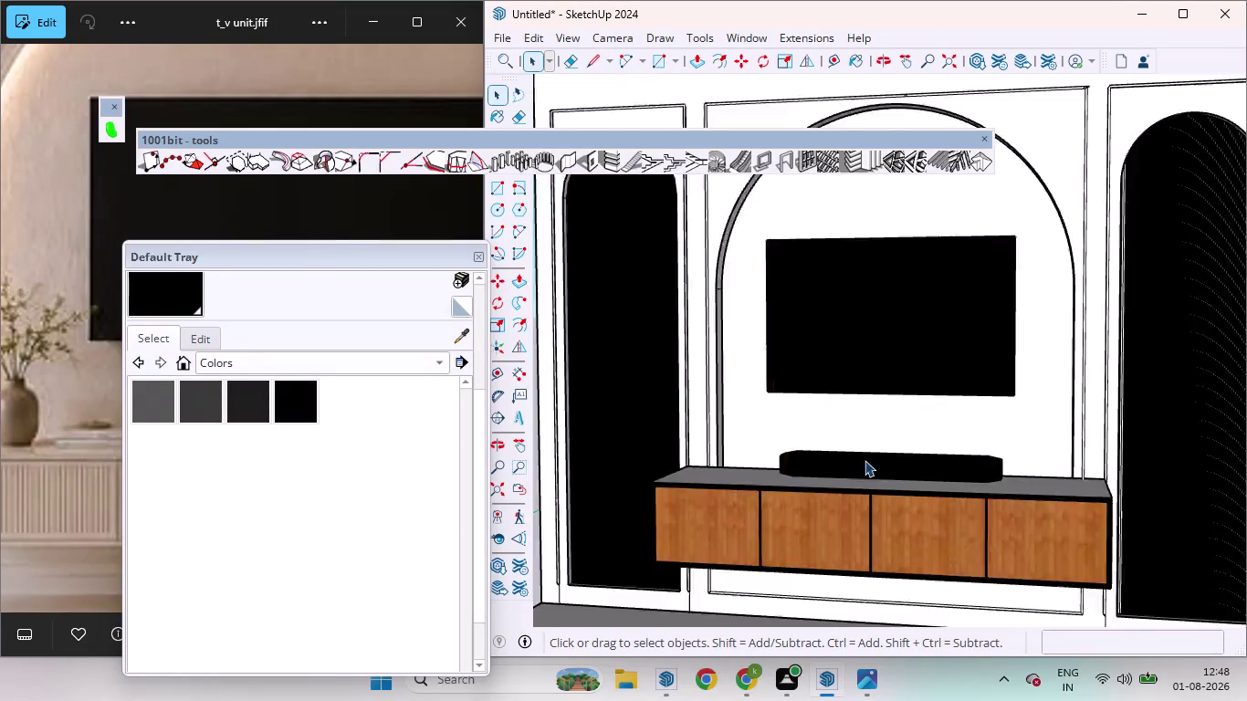
Reposition the colours panel beside the model and orbit to view the whole wall unit.
scroll(up, 3)
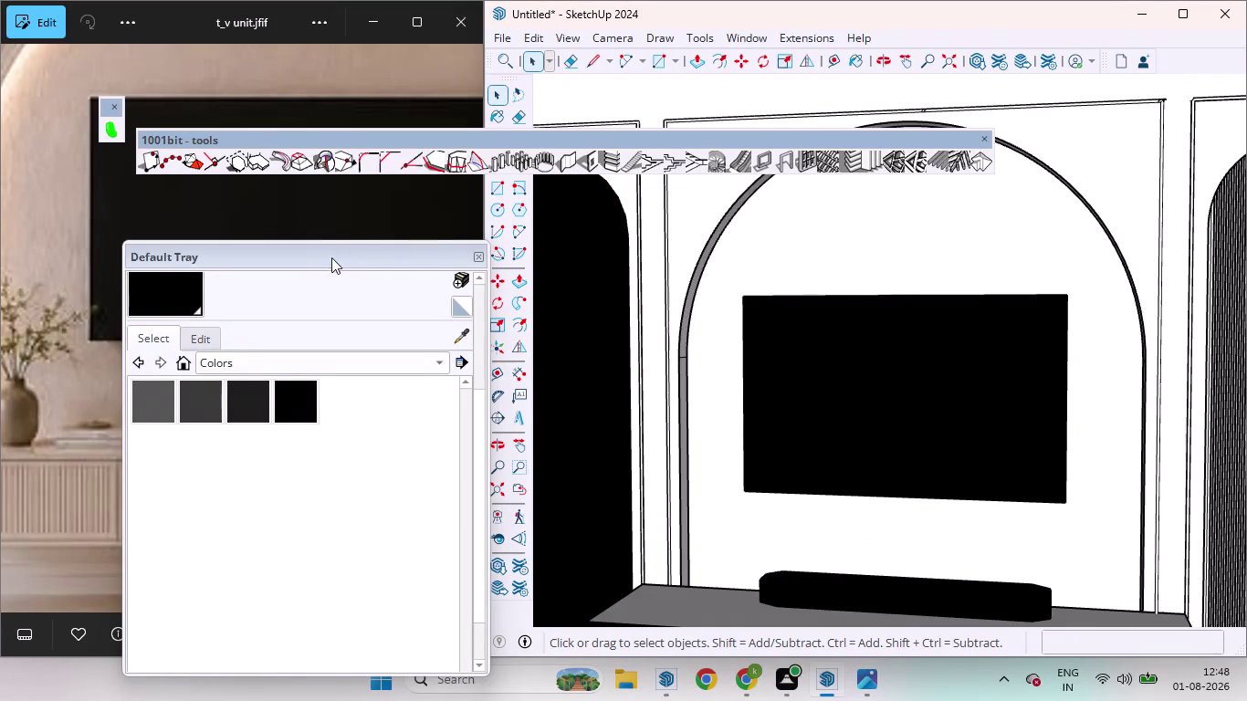
drag(333, 262, 823, 327)
drag(830, 322, 792, 323)
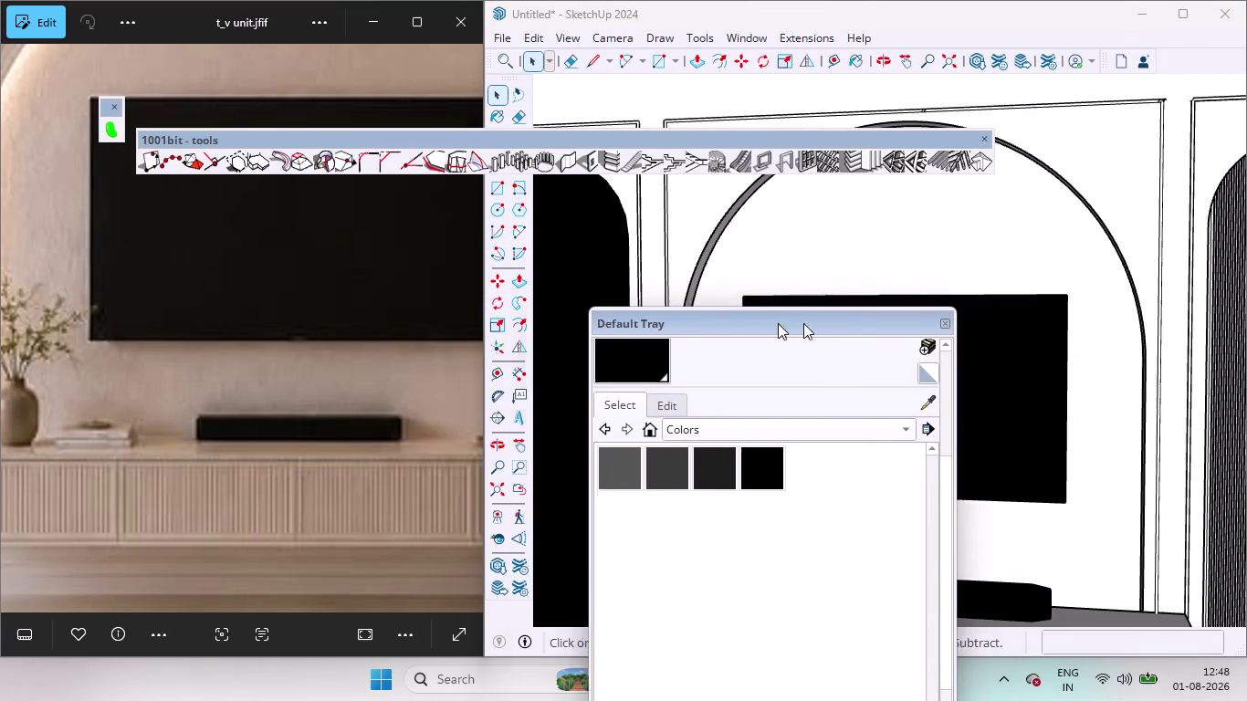
drag(793, 323, 459, 270)
scroll(down, 3)
scroll(down, 3)
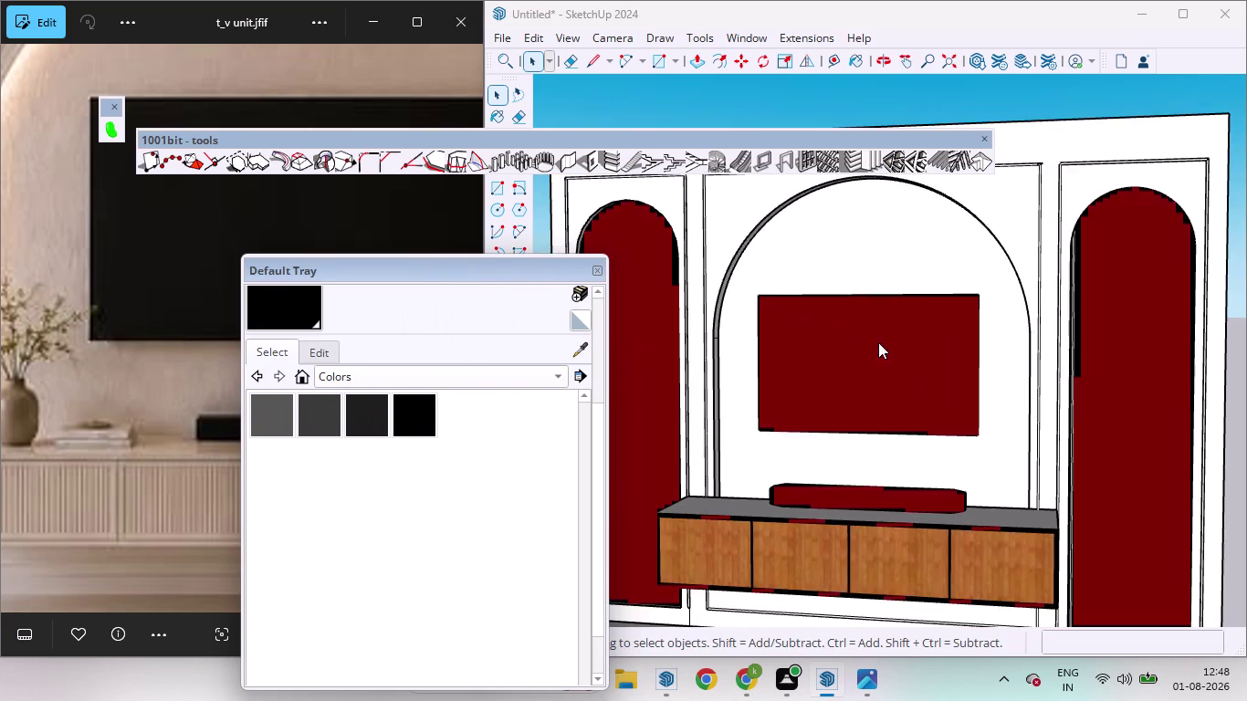
scroll(down, 3)
scroll(up, 3)
middle_drag(975, 235, 1031, 389)
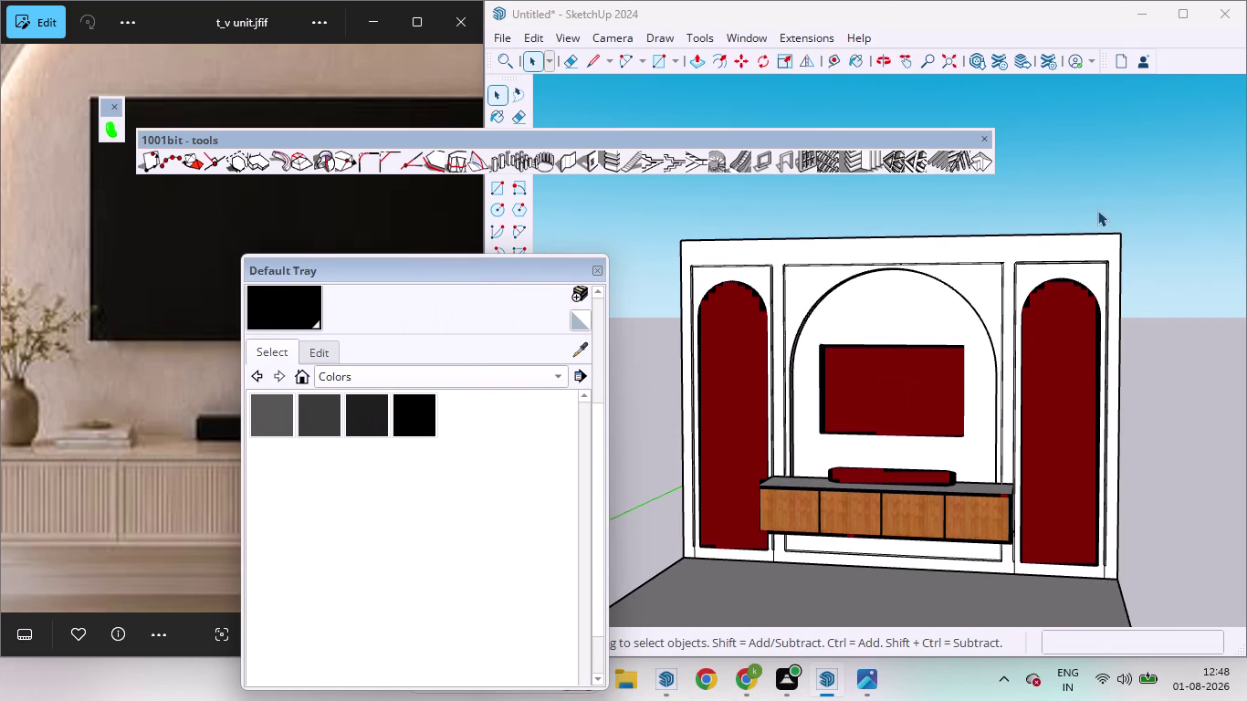
click(1097, 209)
scroll(down, 3)
scroll(up, 3)
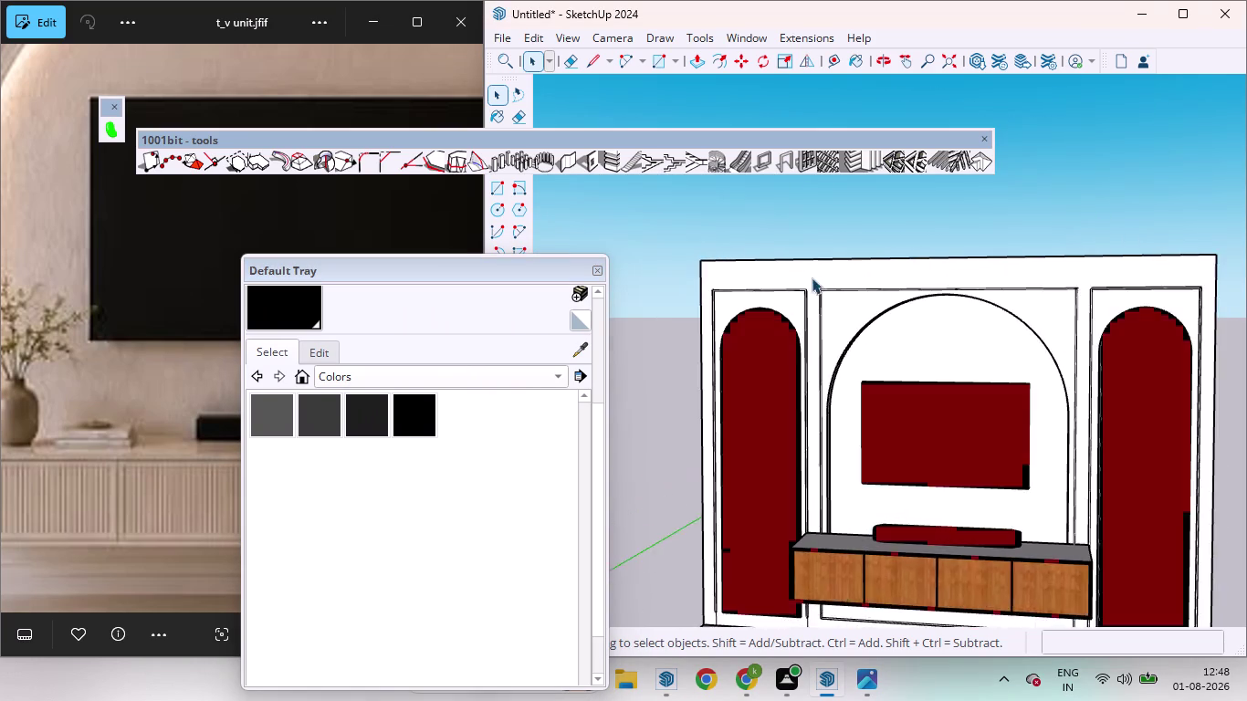
scroll(up, 3)
scroll(down, 3)
scroll(up, 3)
scroll(up, 3)
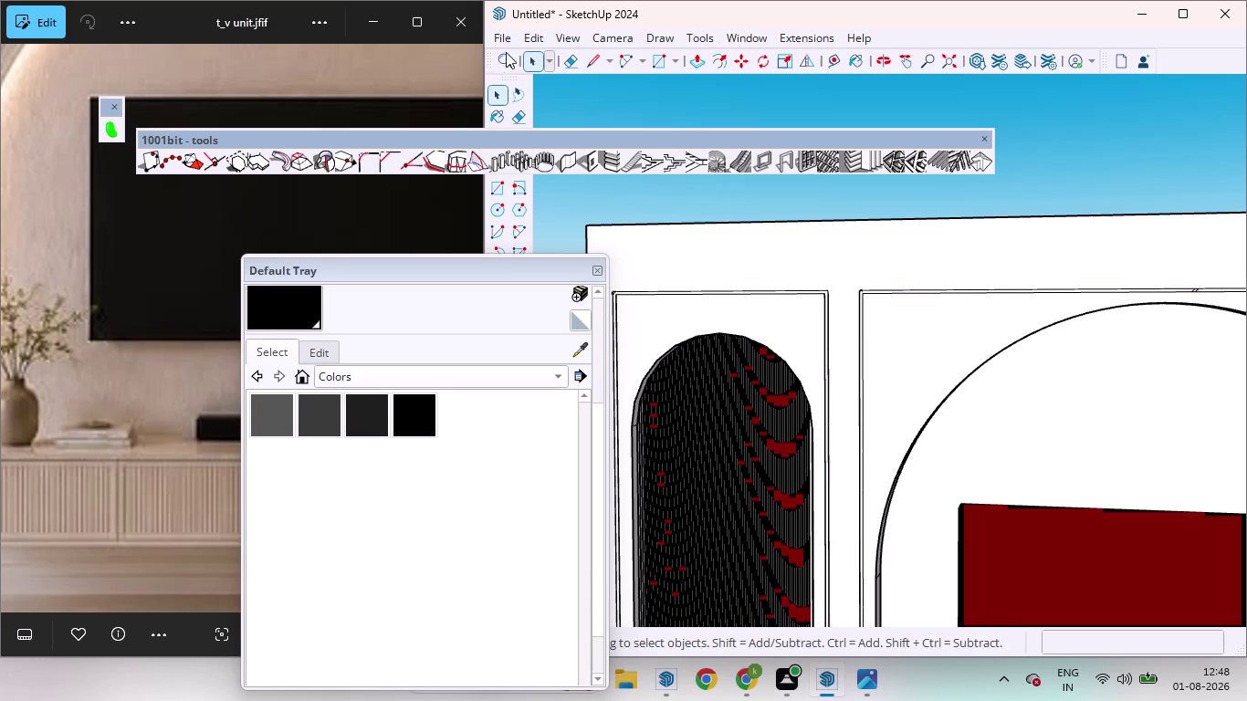
Show the V-Ray toolbar, browse Chaos Cosmos 3D Models > Accessories > Books, then close it.
right_click(981, 29)
click(1070, 72)
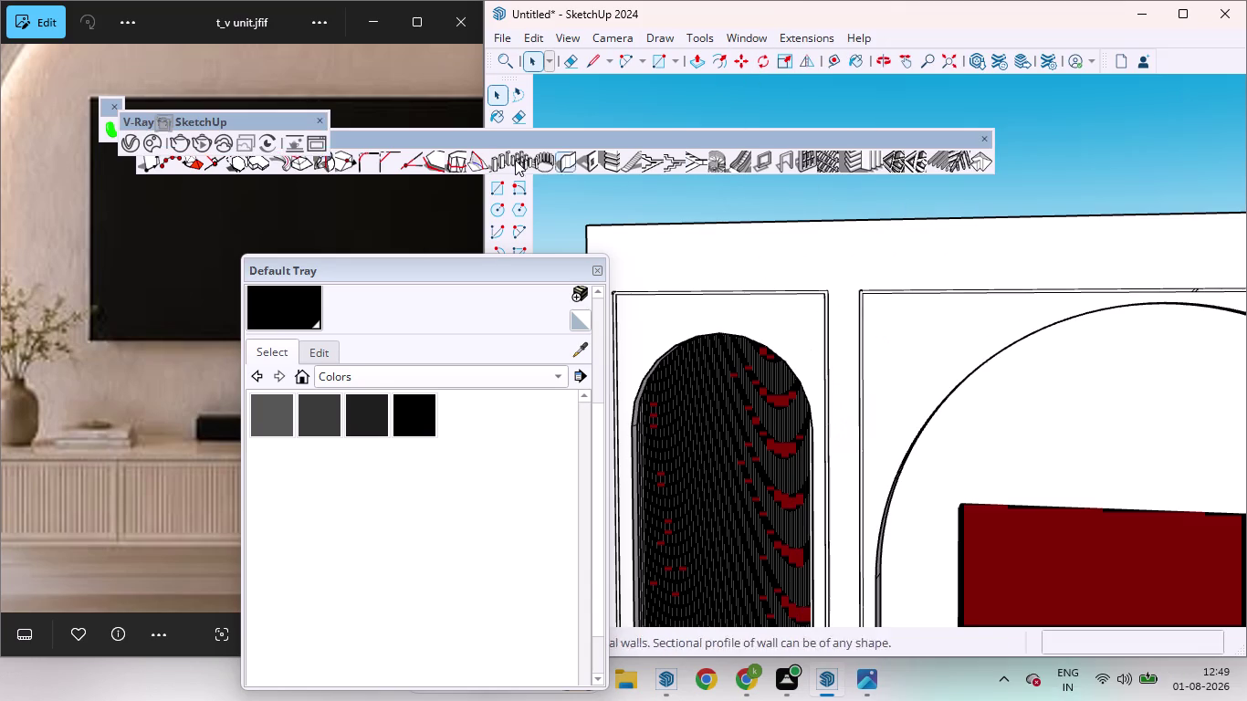
click(152, 143)
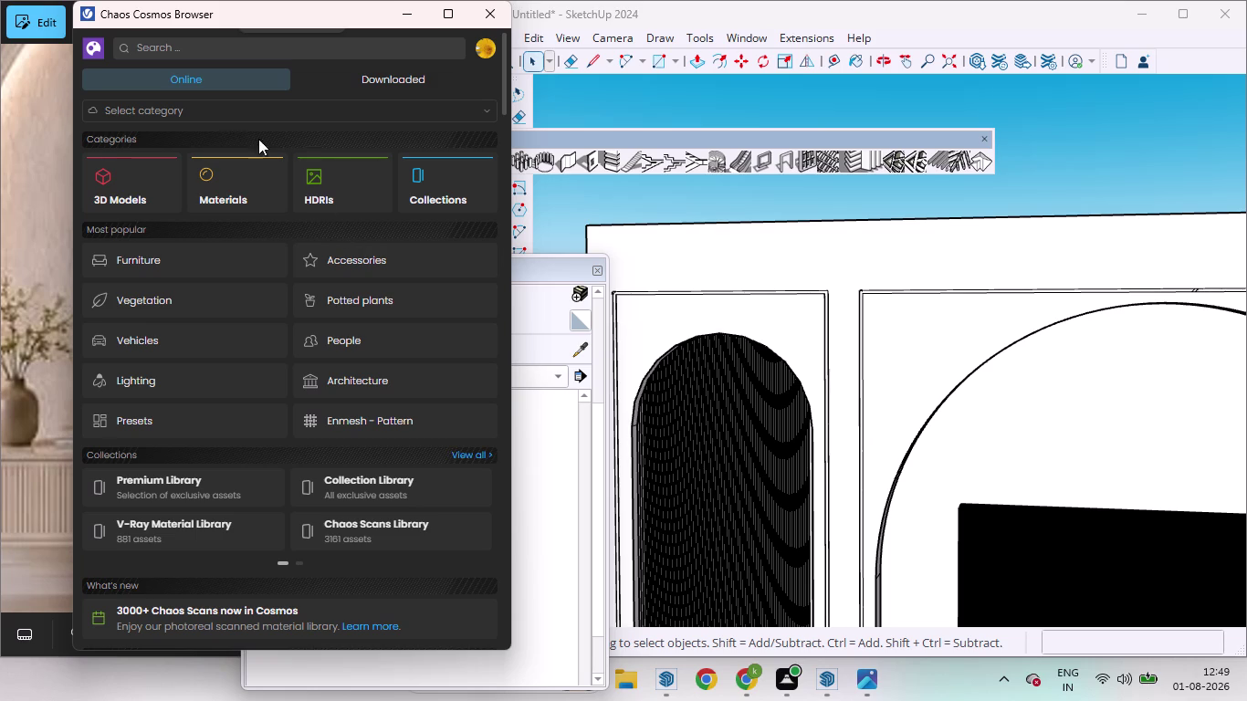
click(501, 105)
click(392, 113)
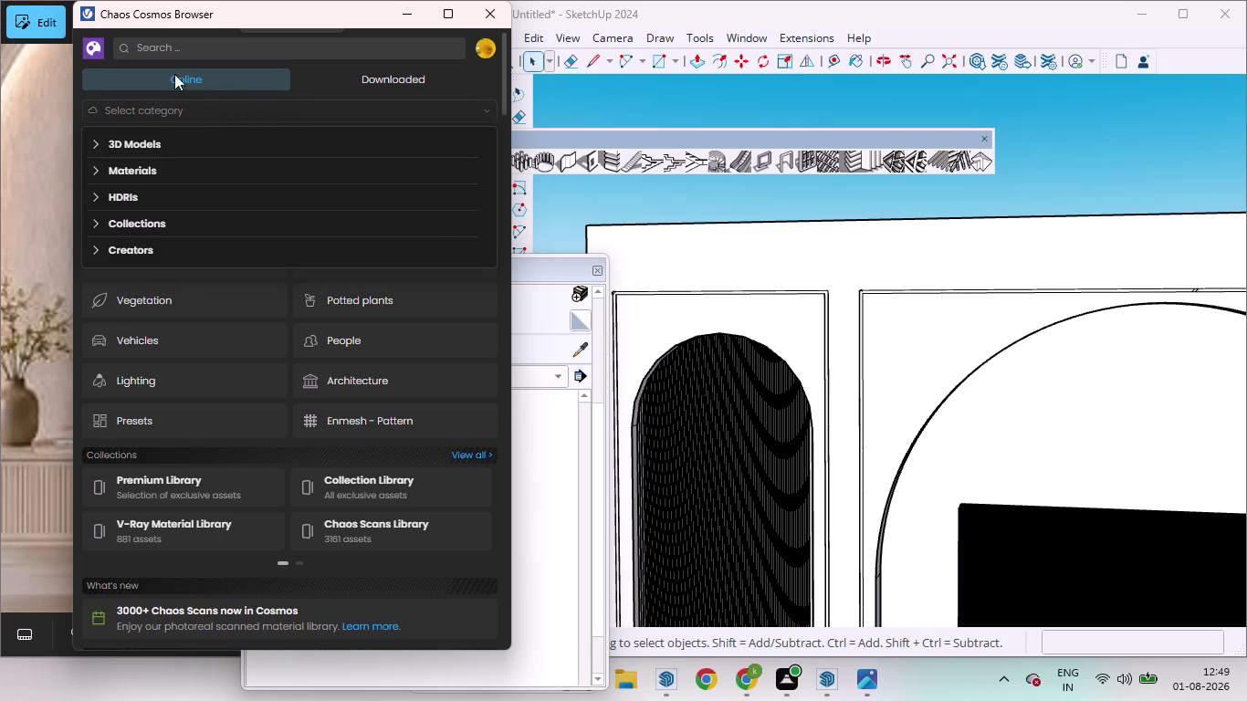
click(123, 144)
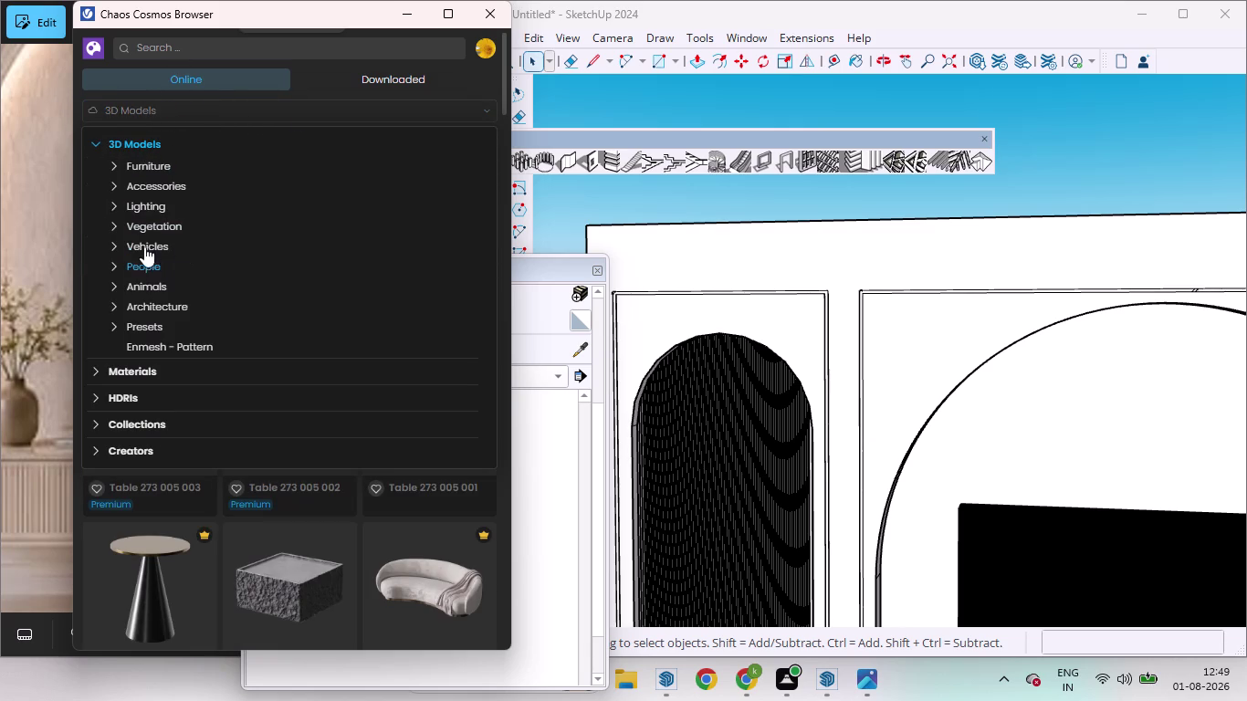
click(134, 175)
click(139, 190)
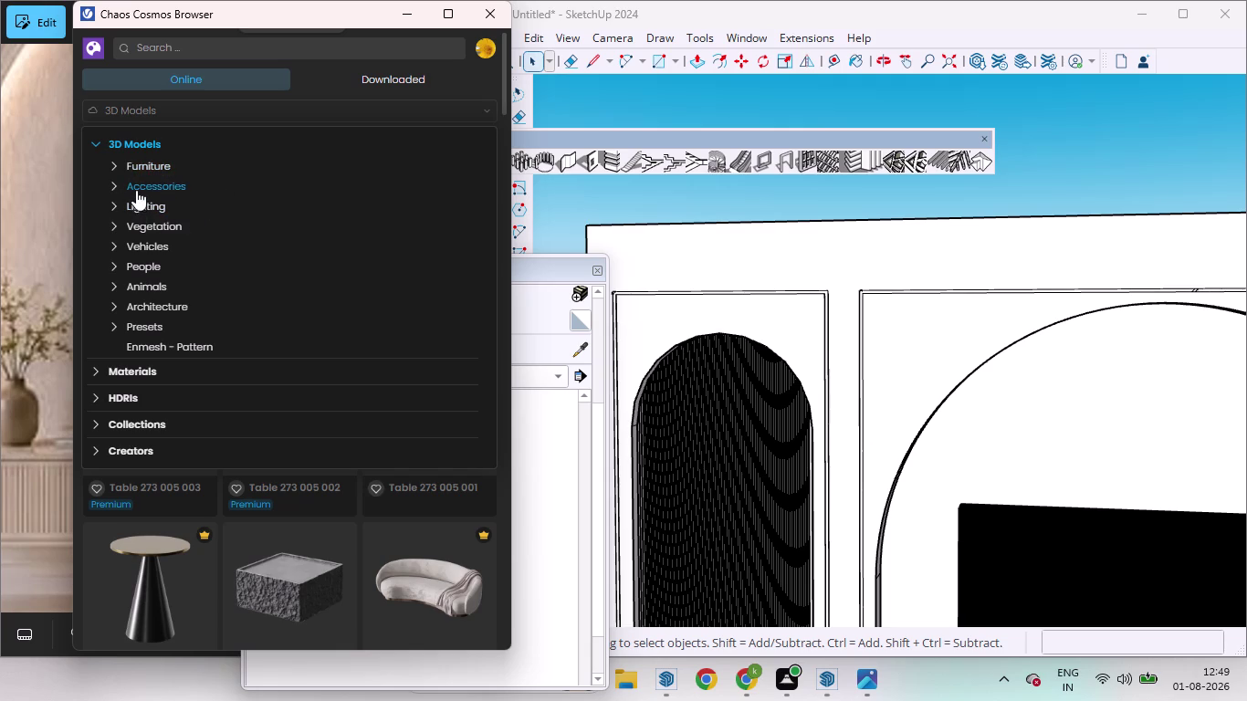
click(150, 204)
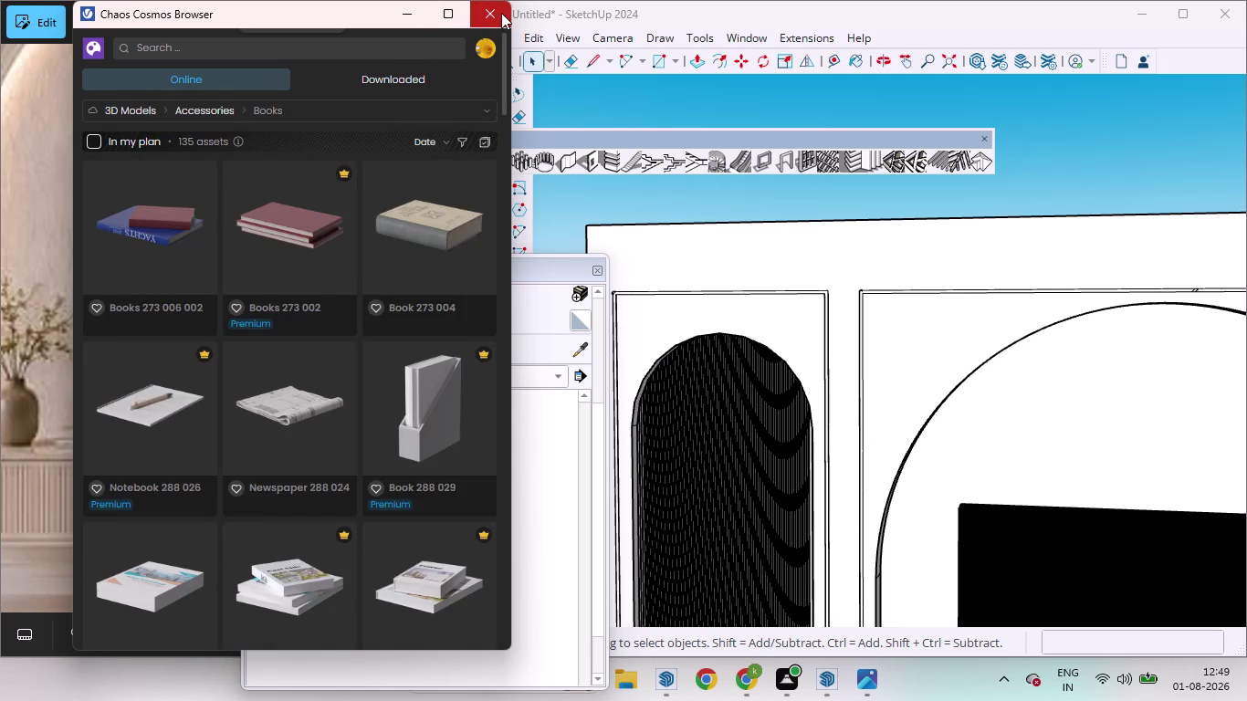
click(498, 10)
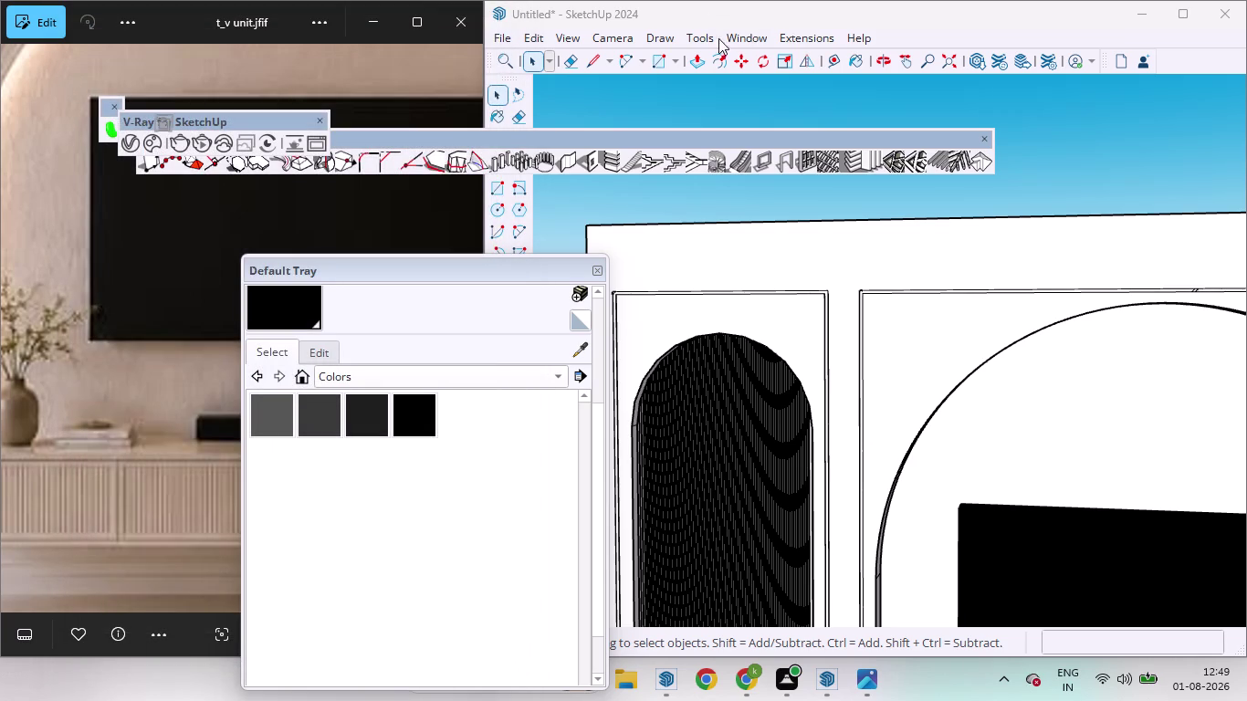
Launch 3D Warehouse from the Window menu.
click(741, 38)
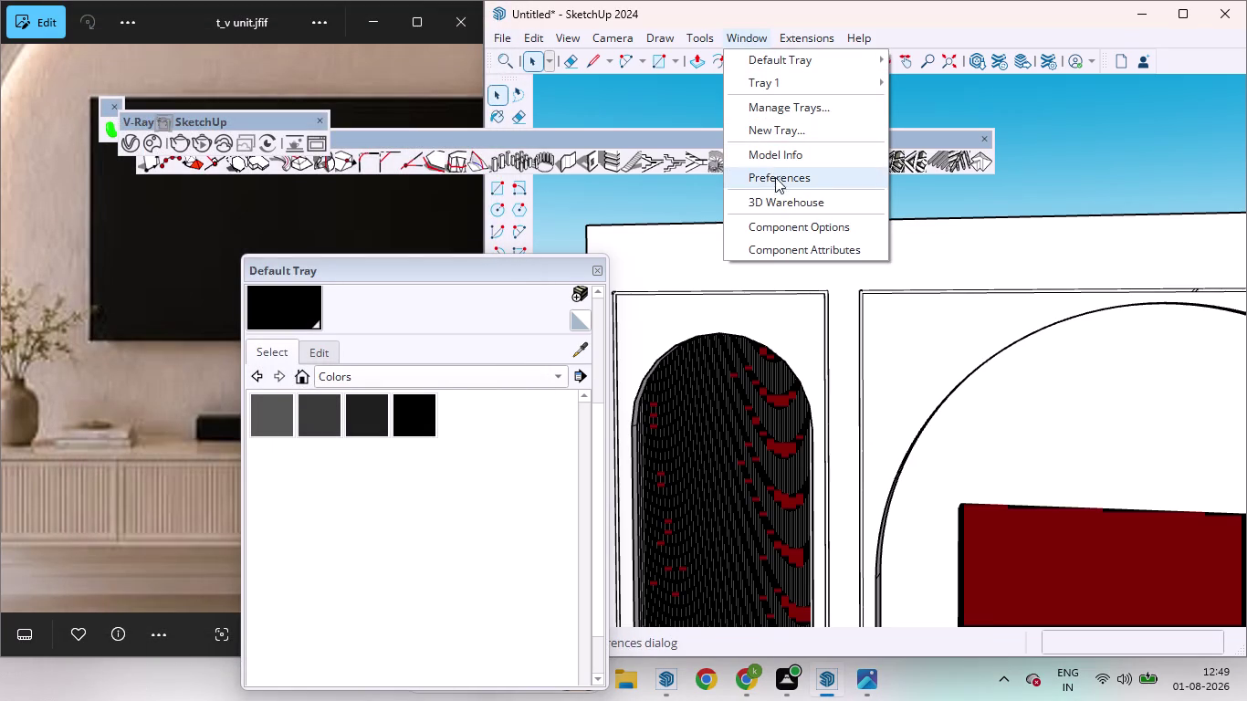
click(784, 195)
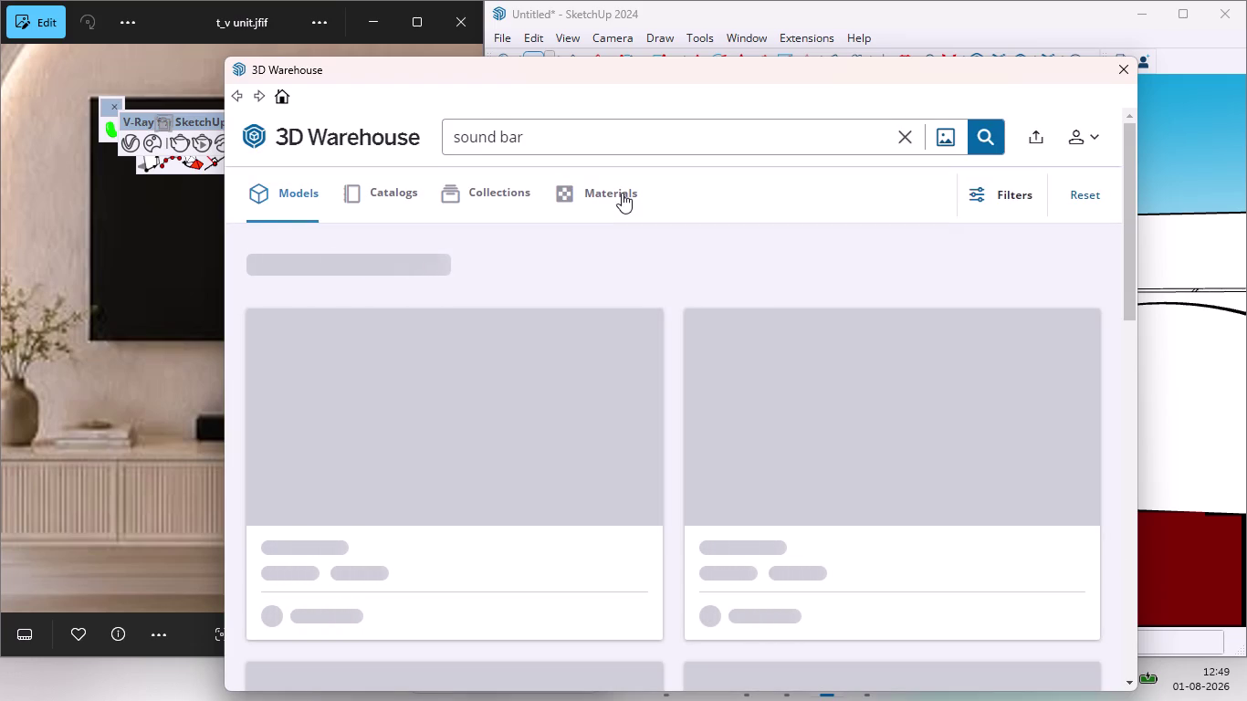
Replace the old sound bar search with a search for 'books'.
click(568, 132)
drag(543, 130, 458, 138)
drag(540, 139, 437, 143)
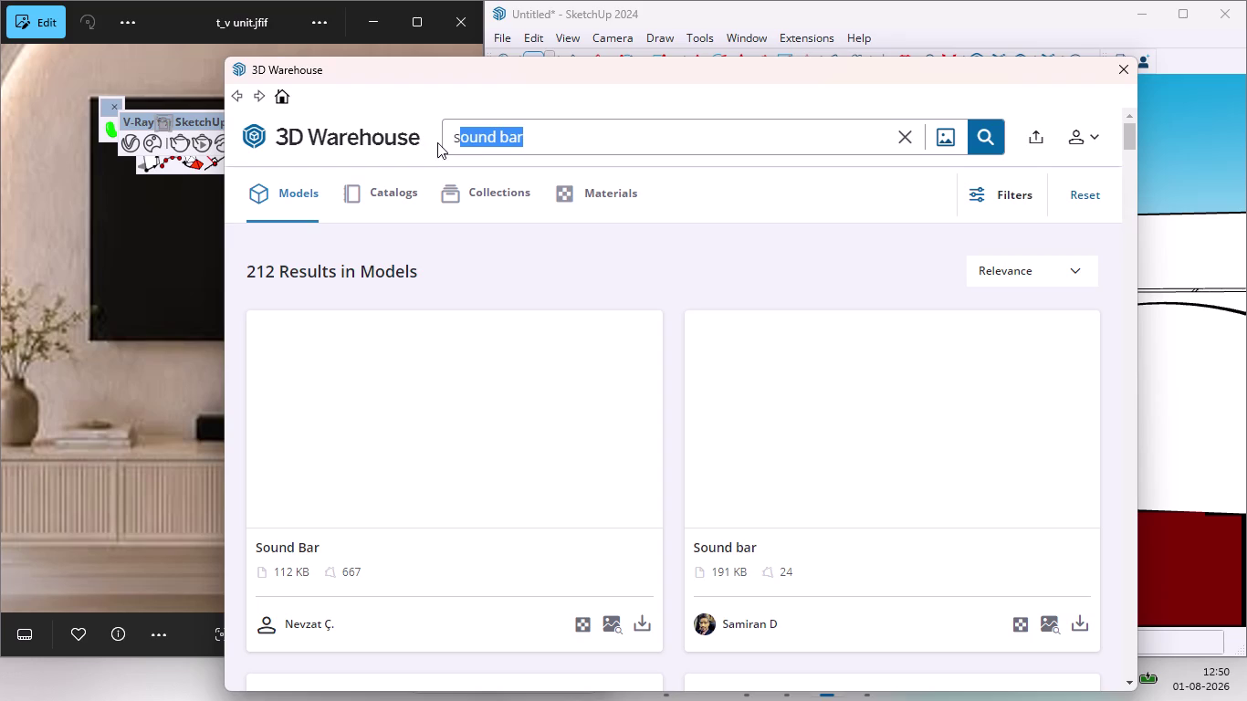
click(540, 146)
key(BackSpace)
key(BackSpace)
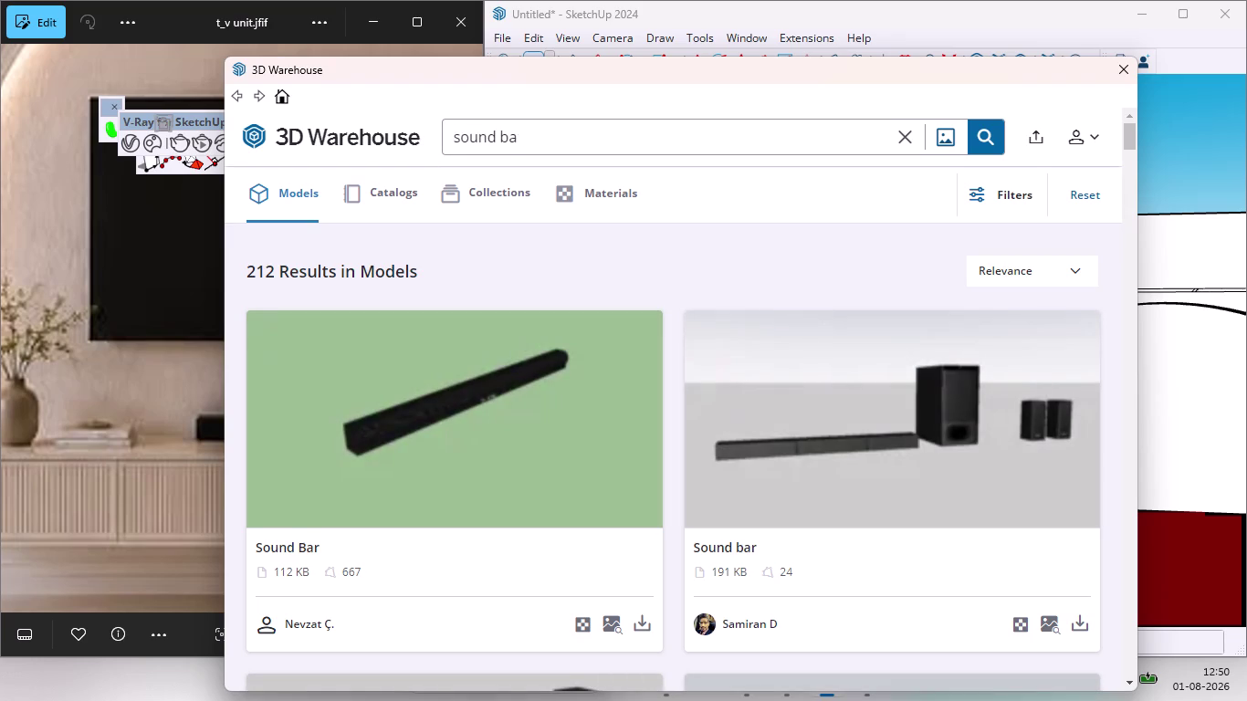
key(BackSpace)
key(BackSpace)
key(BackSpace)
key(BackSpace)
key(BackSpace)
key(BackSpace)
key(BackSpace)
key(BackSpace)
key(BackSpace)
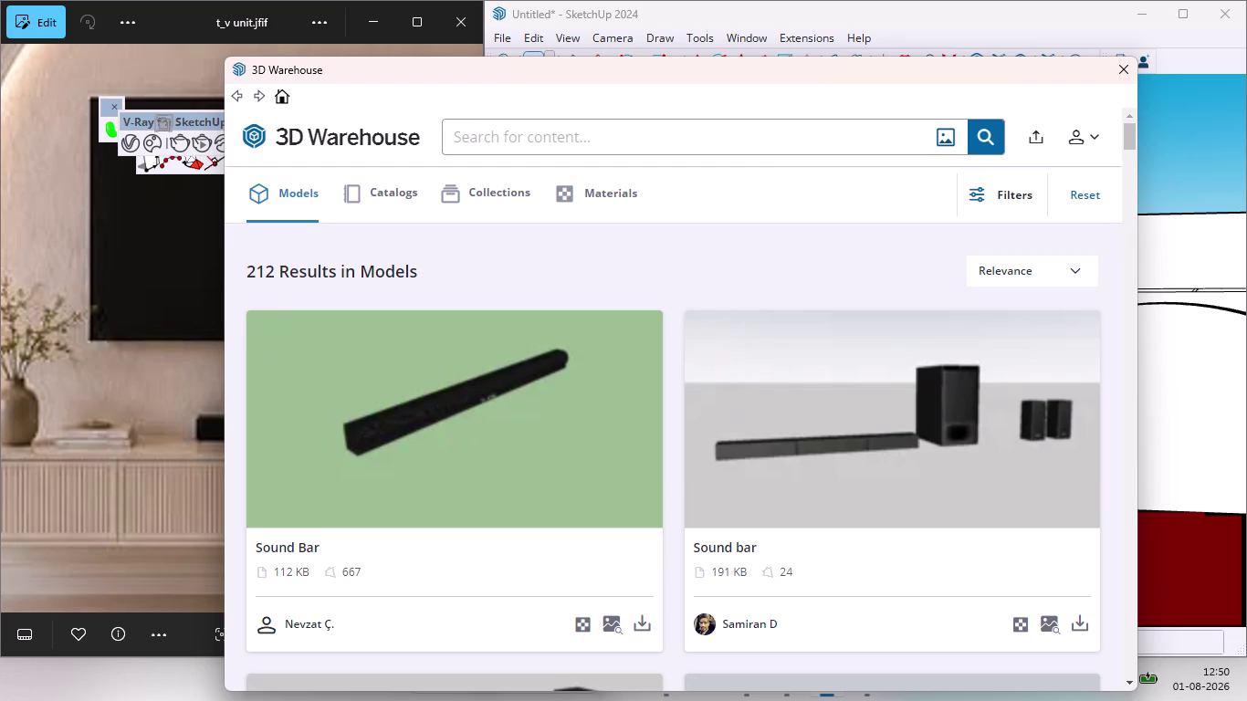
text(book)
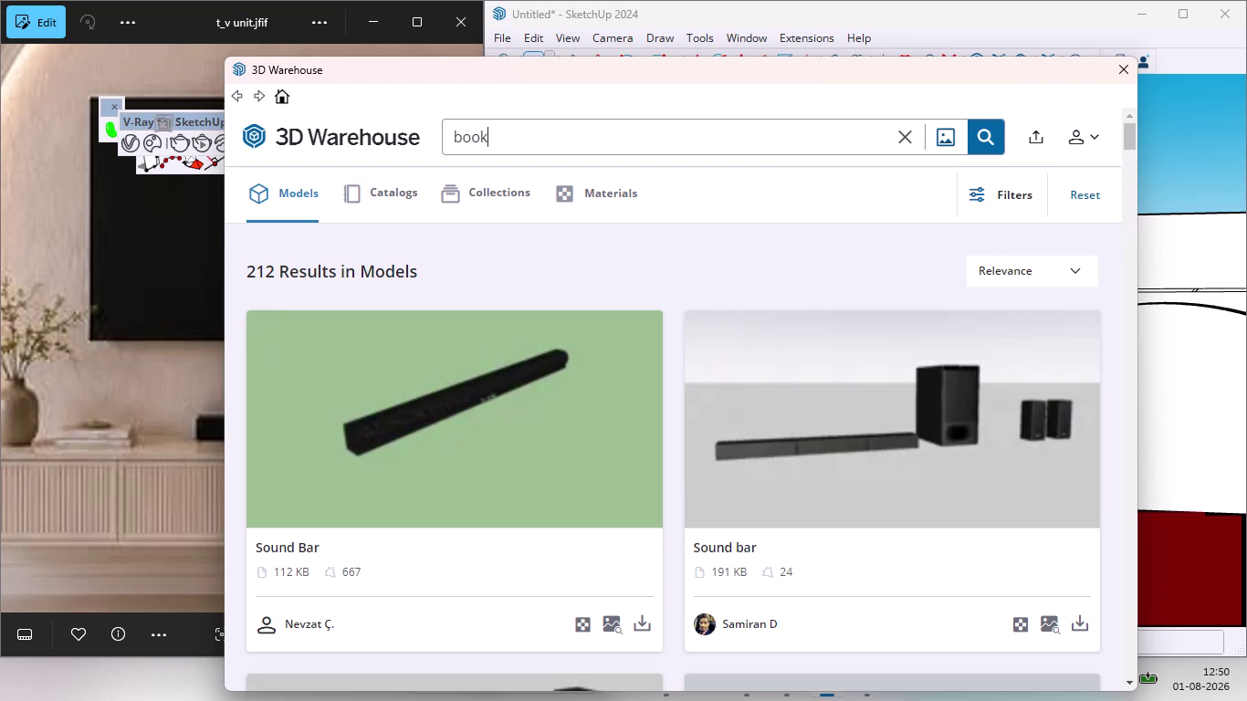
text(s)
key(Return)
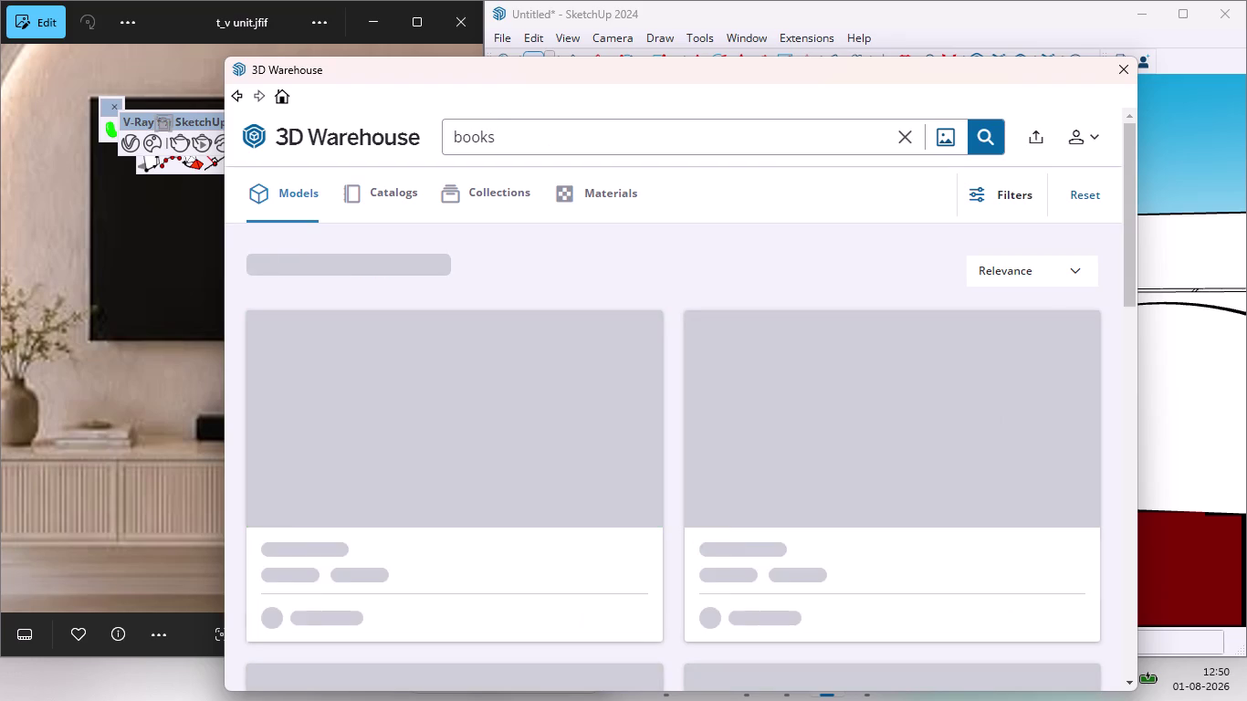
Download the 216 KB Books model and confirm loading it into the model.
drag(796, 72, 602, 79)
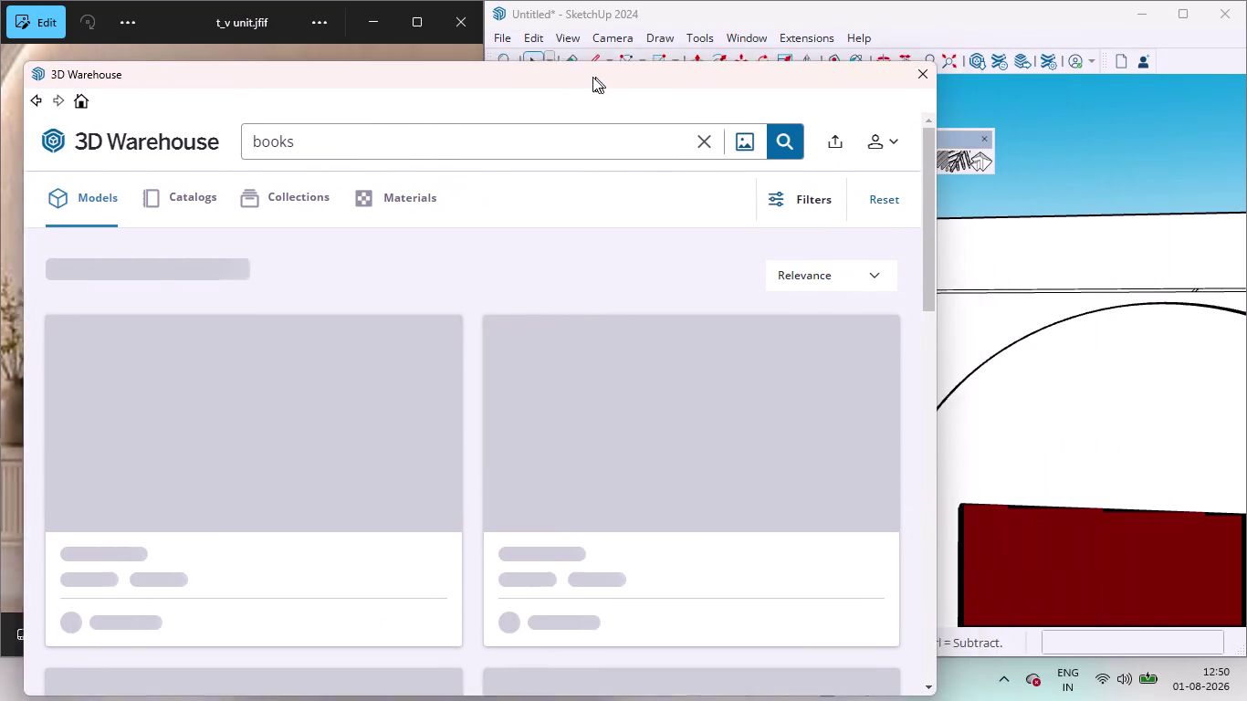
drag(602, 78, 564, 66)
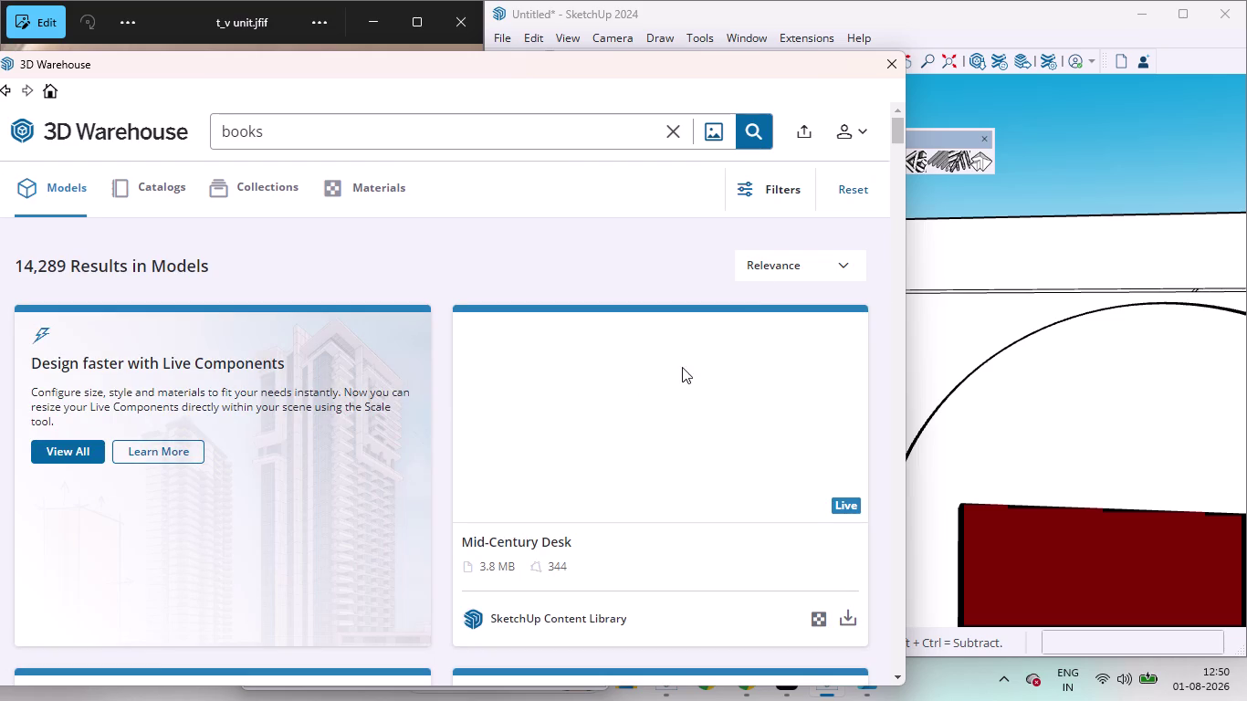
scroll(down, 3)
scroll(down, 3)
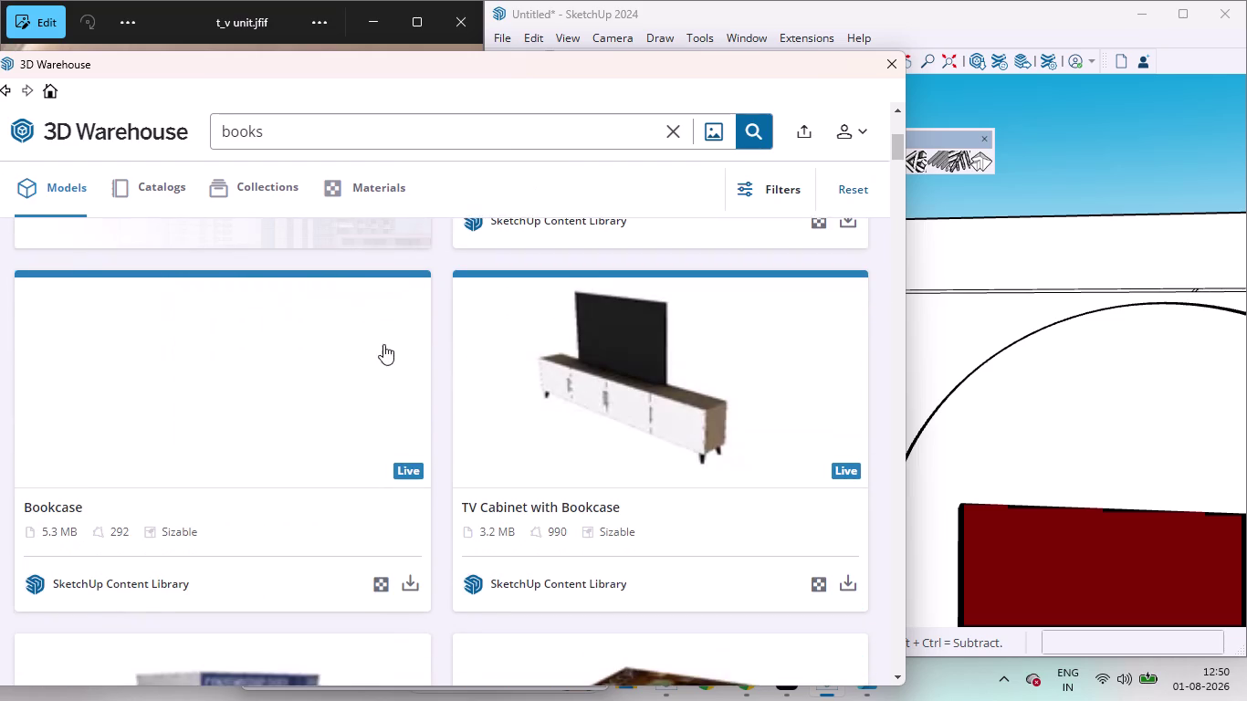
scroll(down, 3)
scroll(down, 3)
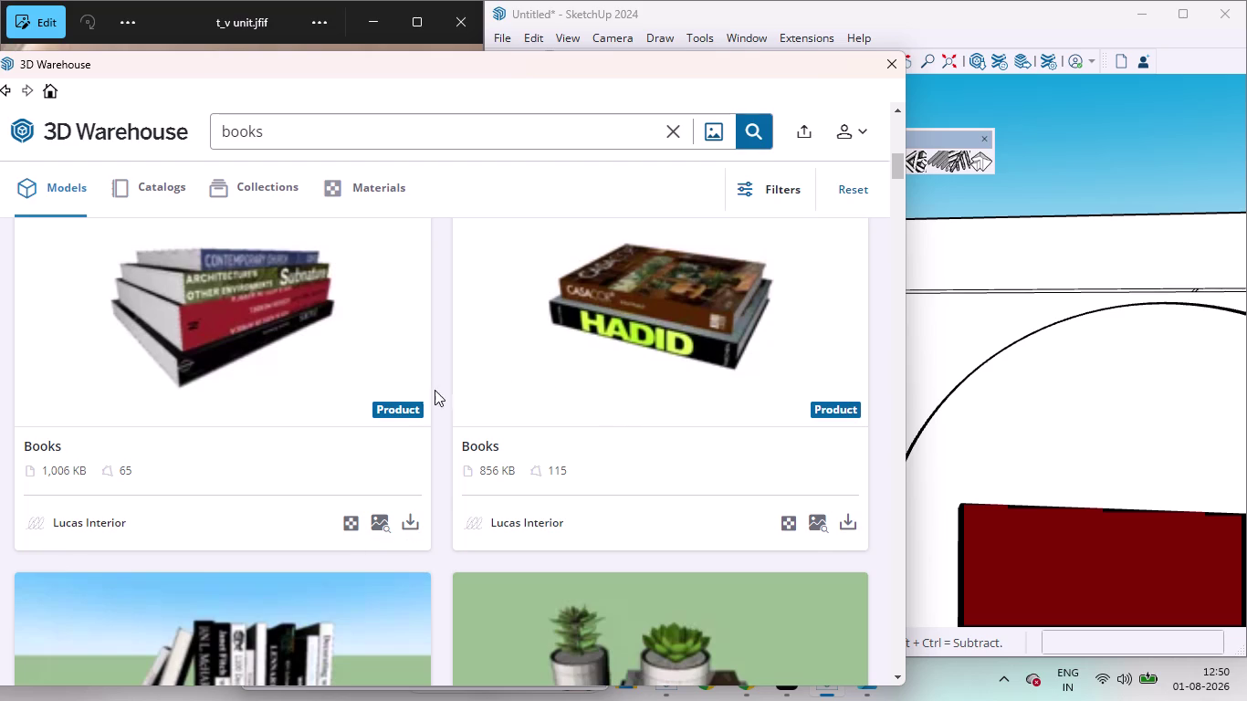
scroll(down, 3)
scroll(down, 3)
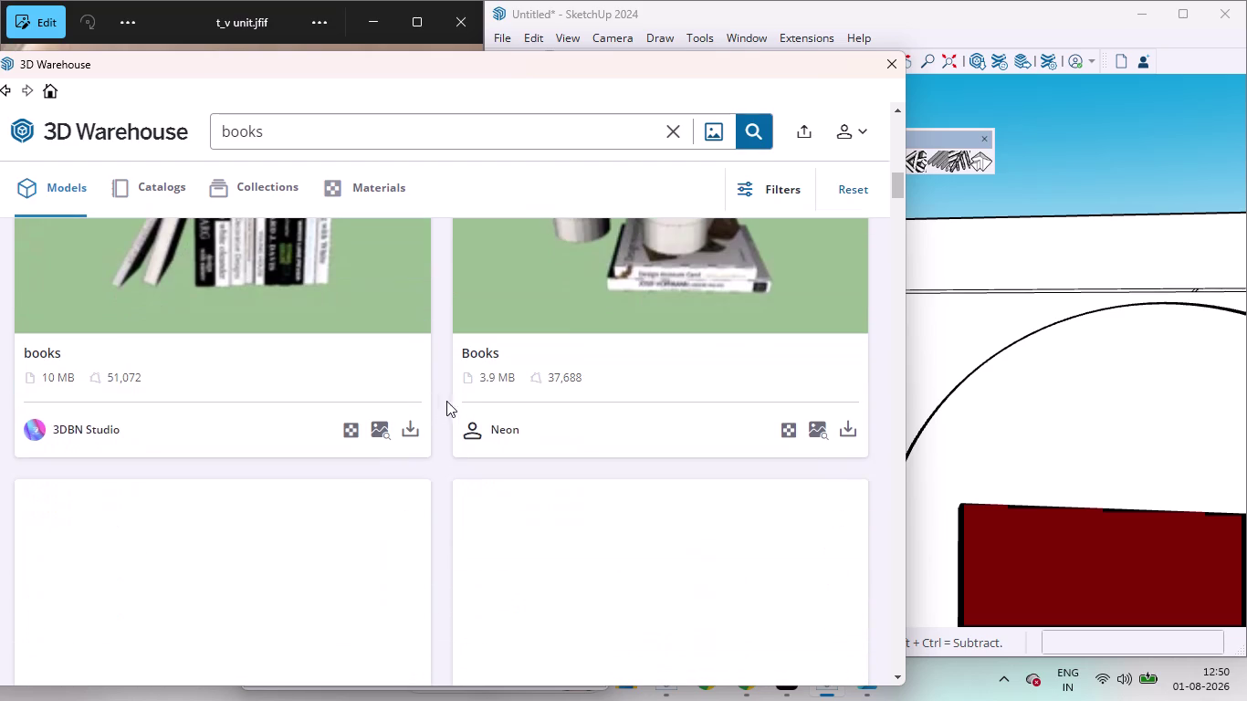
scroll(down, 3)
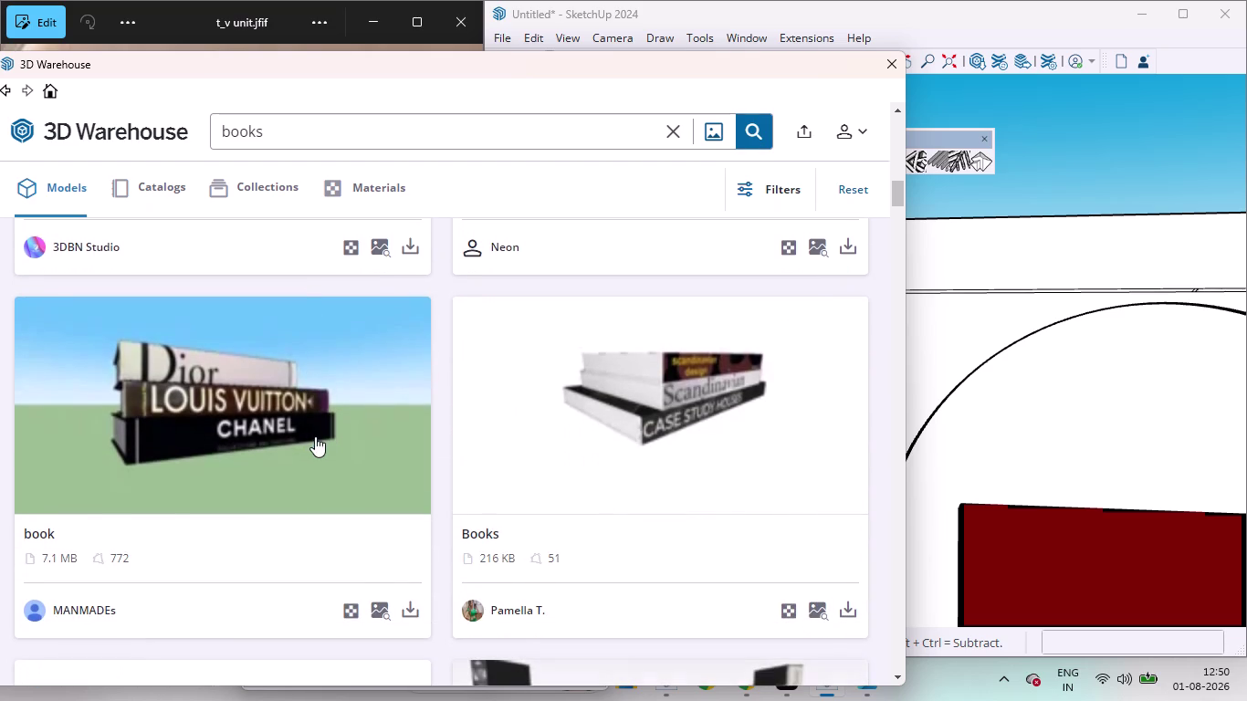
scroll(up, 3)
scroll(down, 3)
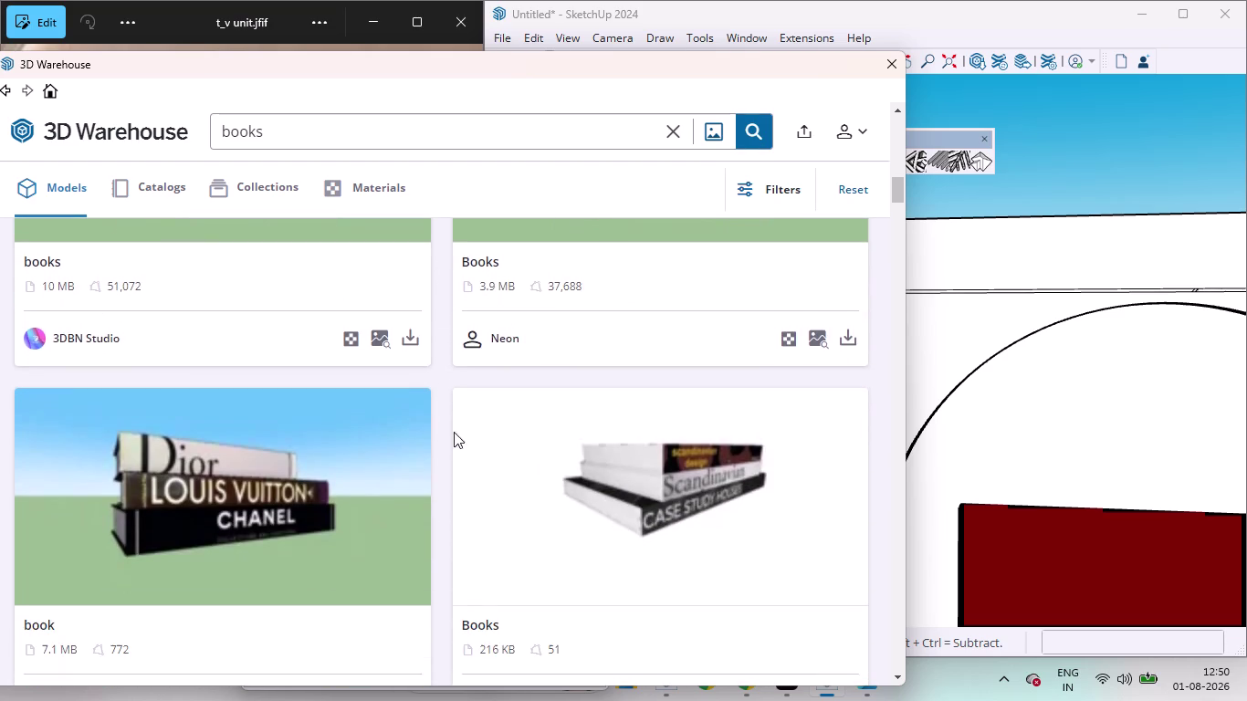
scroll(down, 3)
click(843, 564)
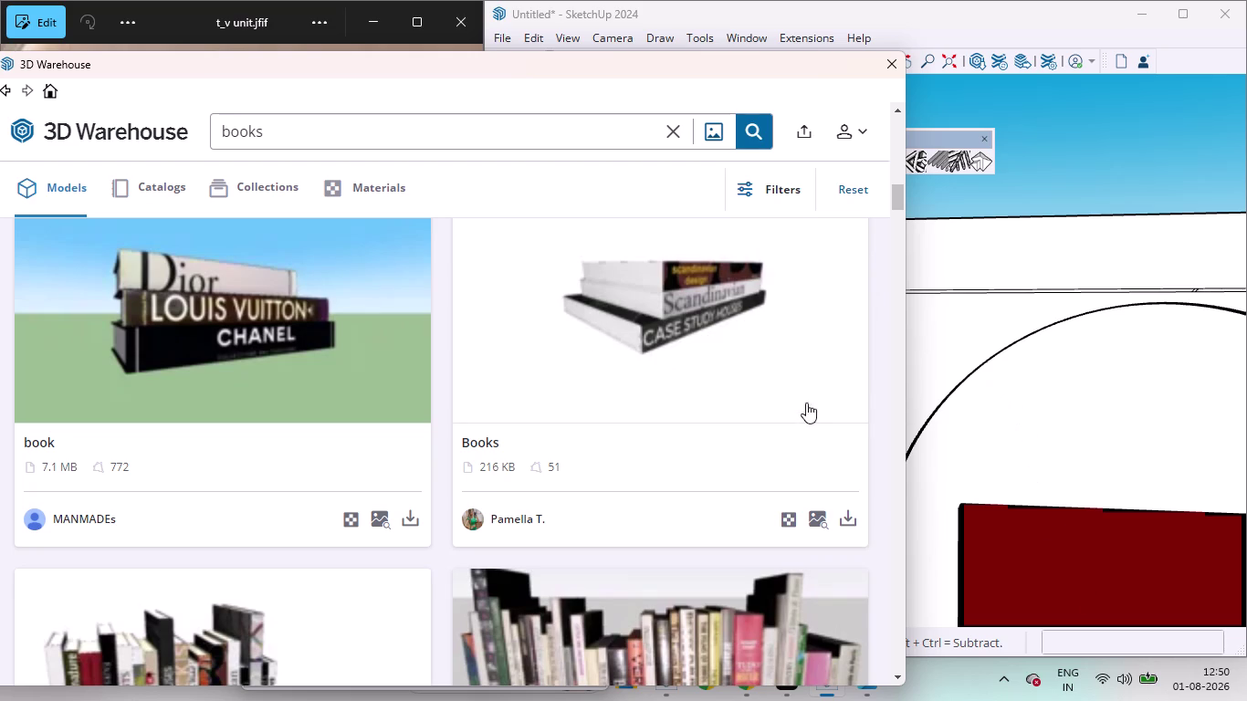
click(848, 517)
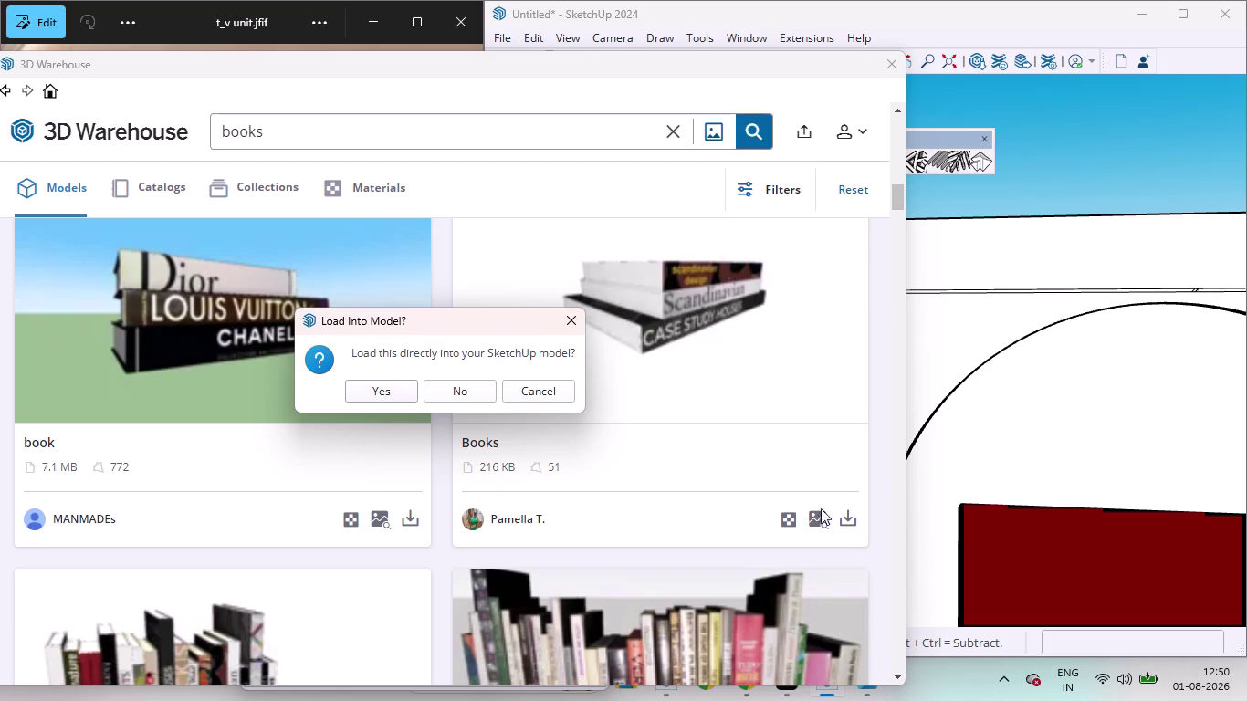
click(391, 387)
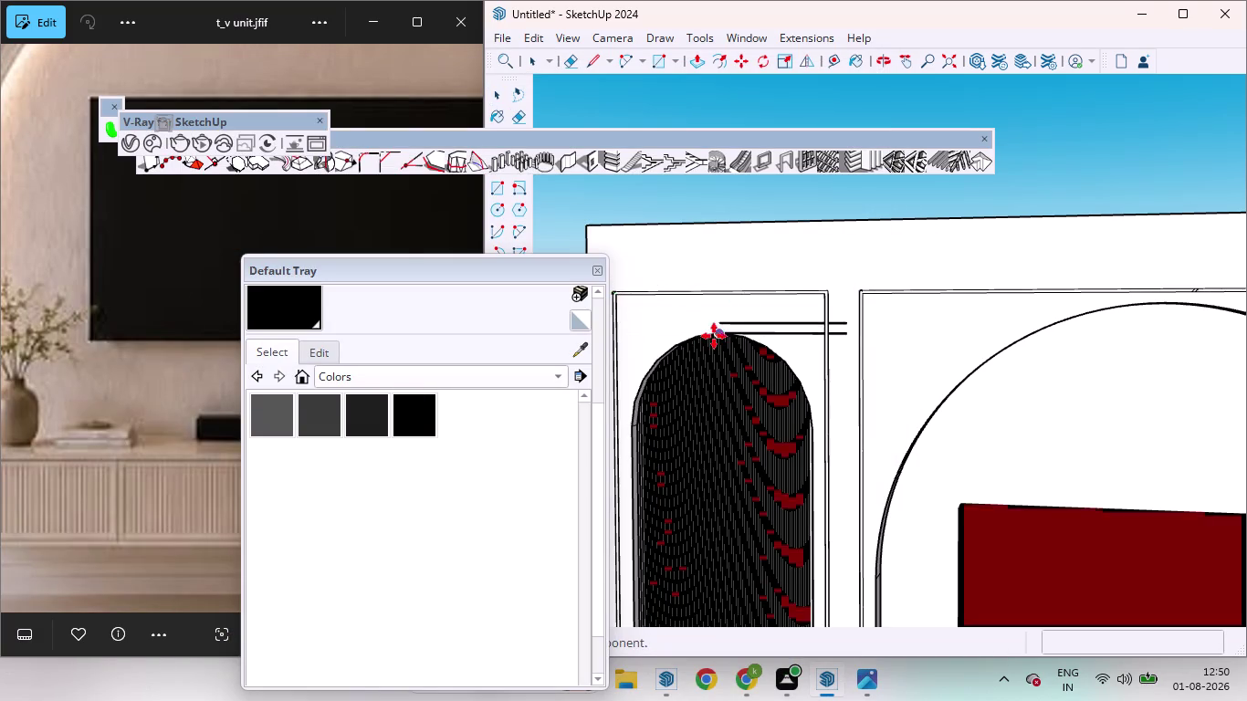
Place the book stack on the cabinet top, left of the soundbar.
scroll(down, 3)
scroll(down, 3)
scroll(down, 3)
scroll(up, 3)
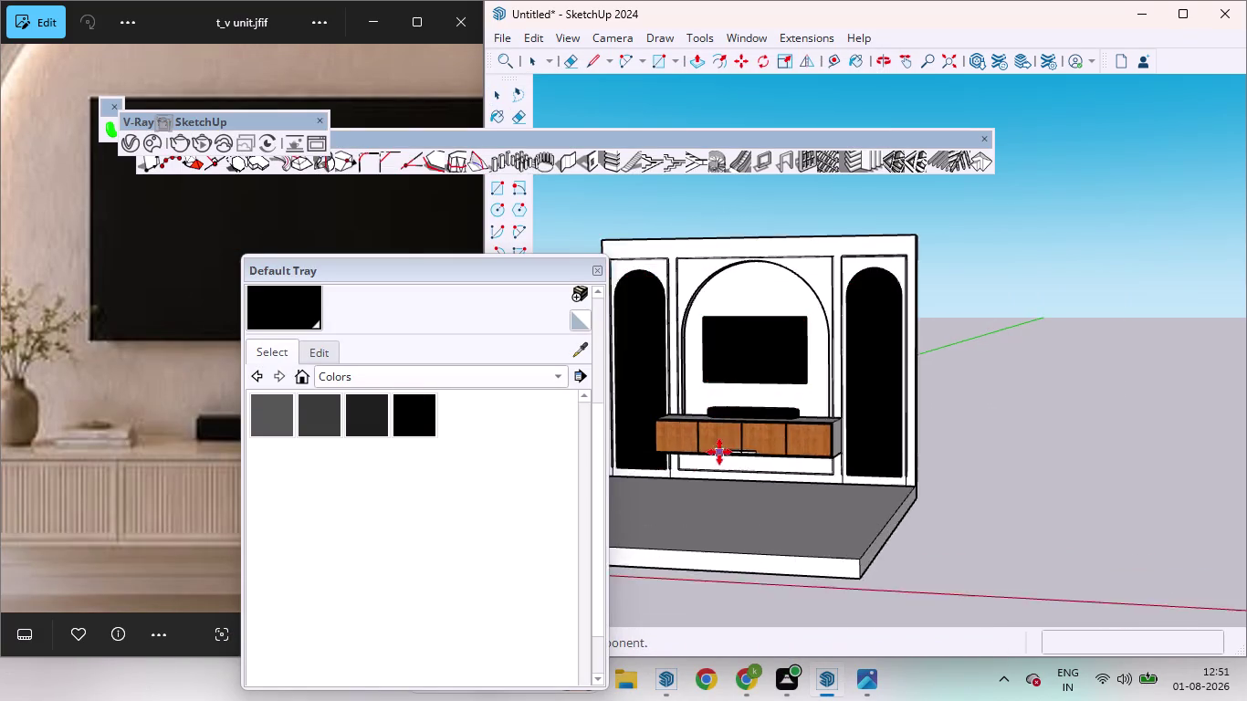
scroll(up, 3)
scroll(up, 3)
scroll(down, 3)
scroll(down, 3)
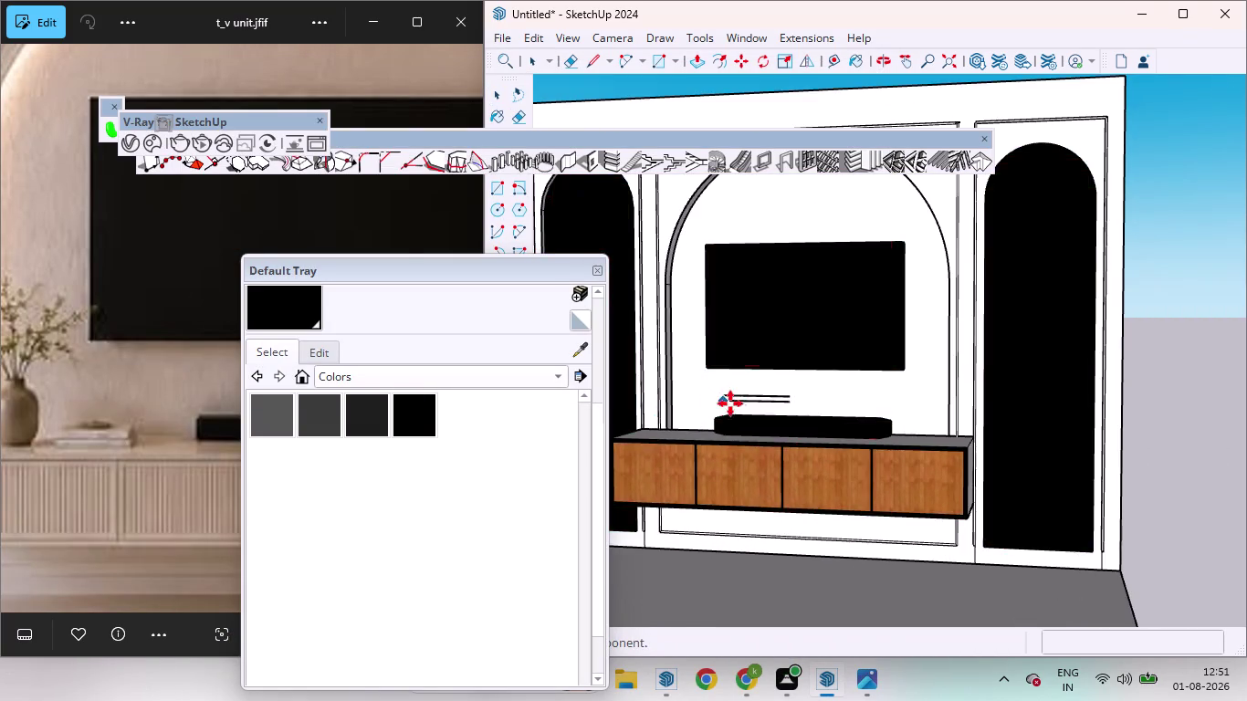
scroll(down, 3)
scroll(down, 3)
middle_drag(758, 453, 1081, 692)
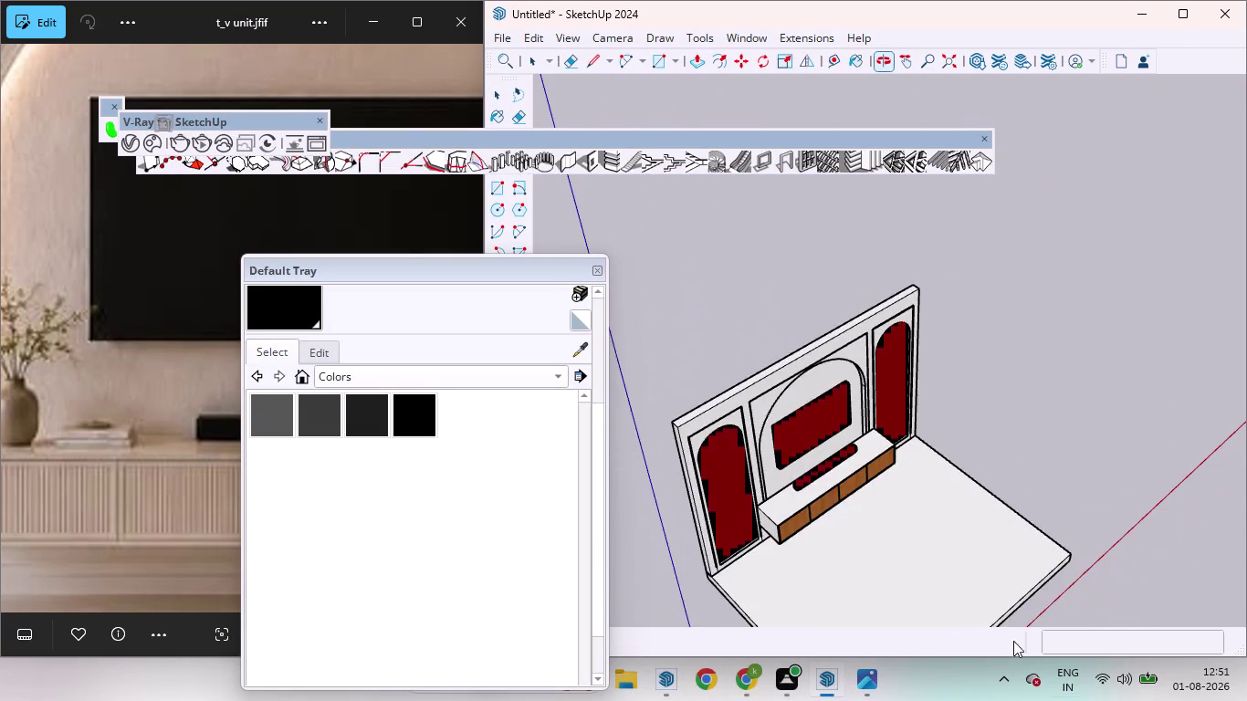
scroll(up, 3)
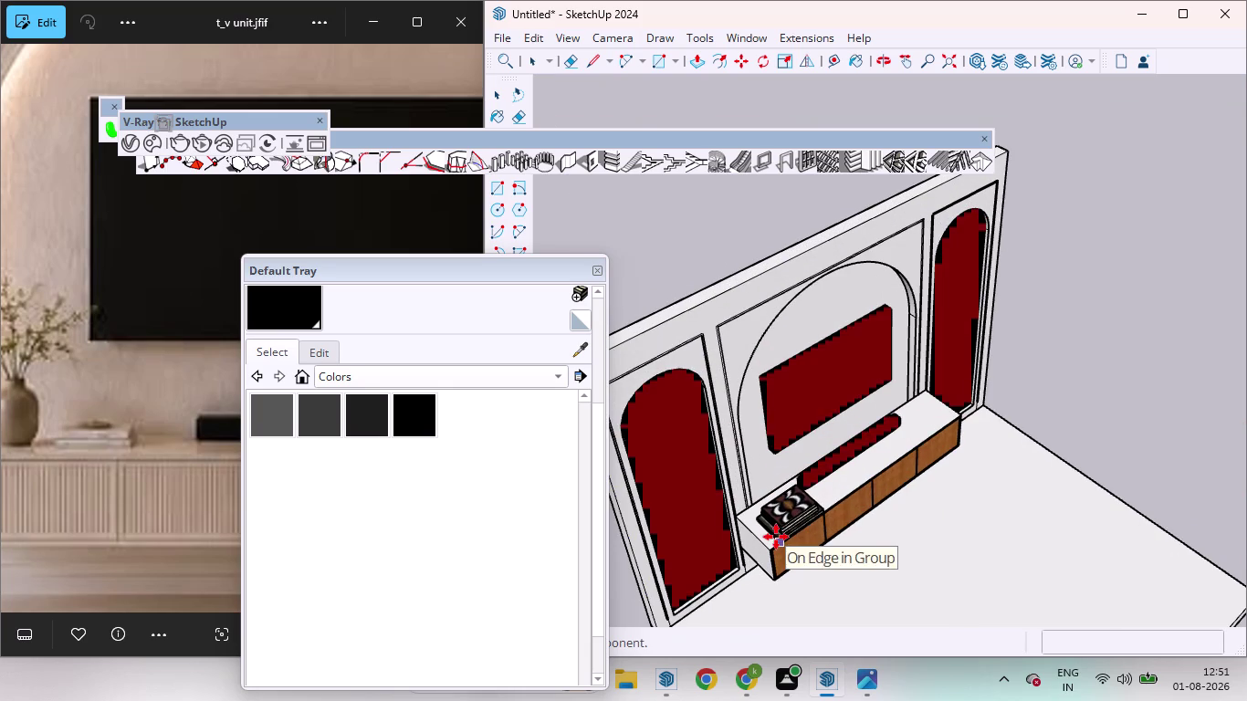
click(777, 533)
click(1099, 404)
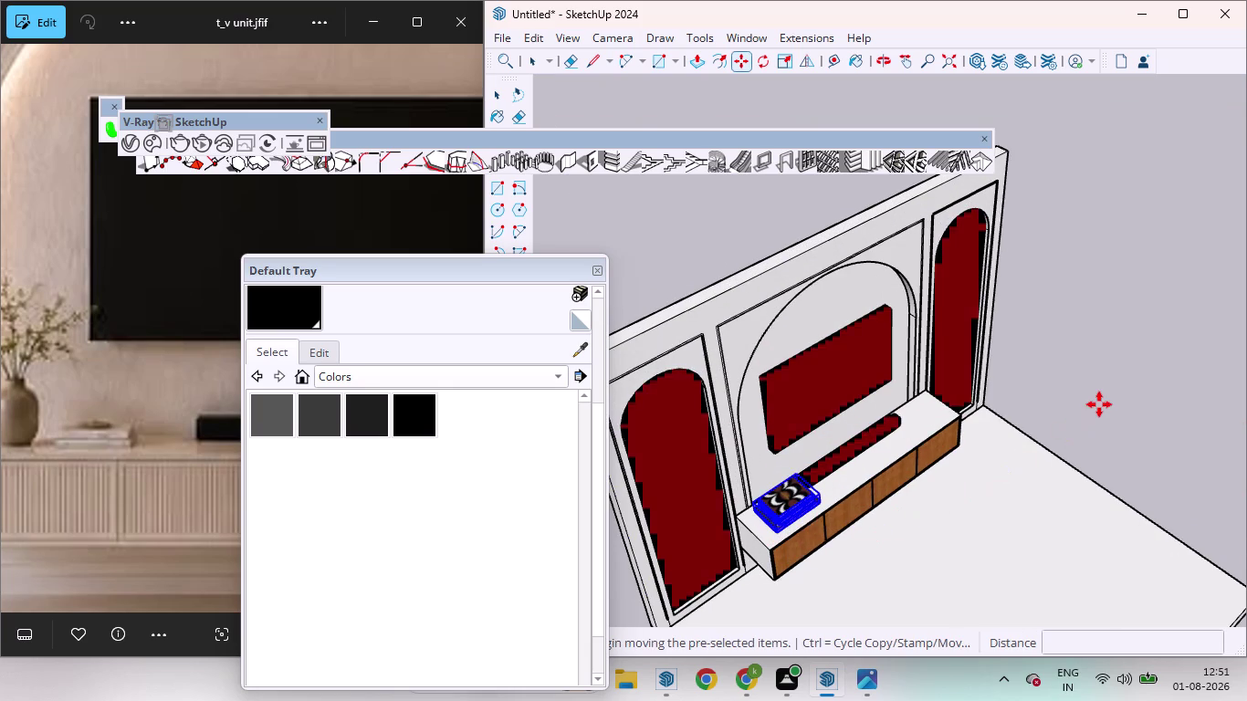
key(space)
click(1082, 411)
Scale the book stack down uniformly to about 0.94.
middle_drag(957, 515, 727, 452)
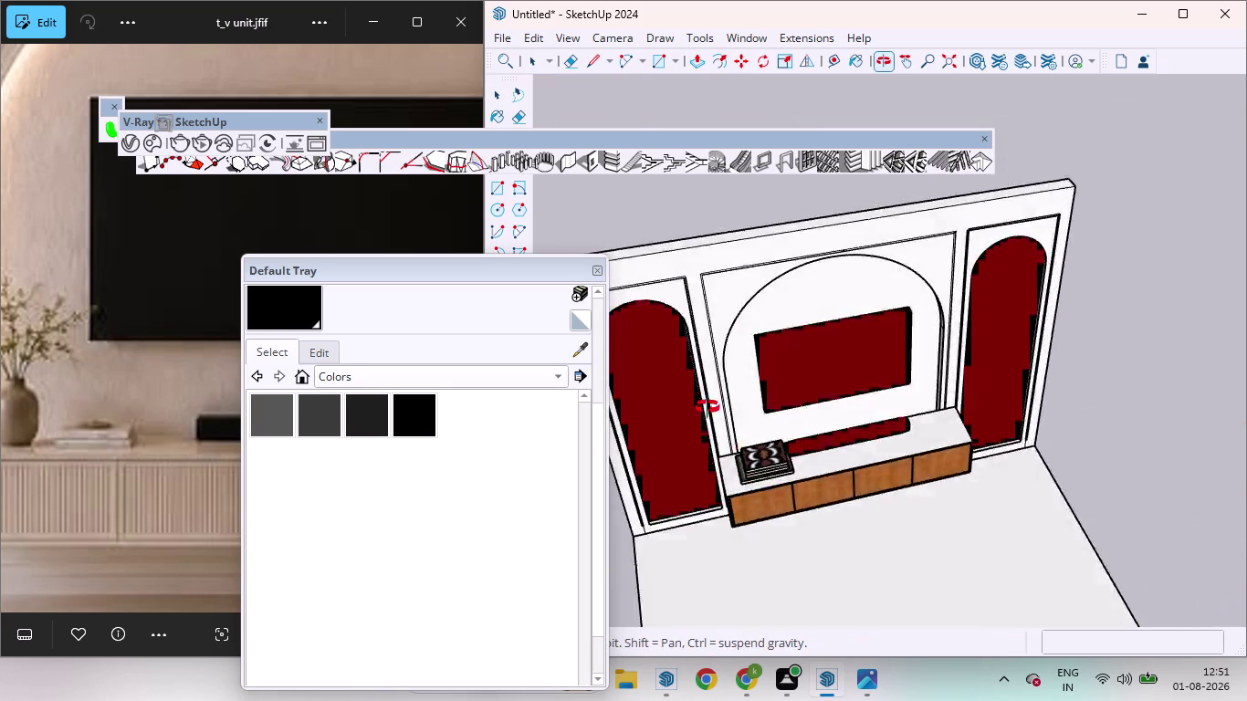
middle_drag(727, 452, 690, 253)
scroll(up, 3)
scroll(down, 3)
scroll(up, 3)
scroll(down, 3)
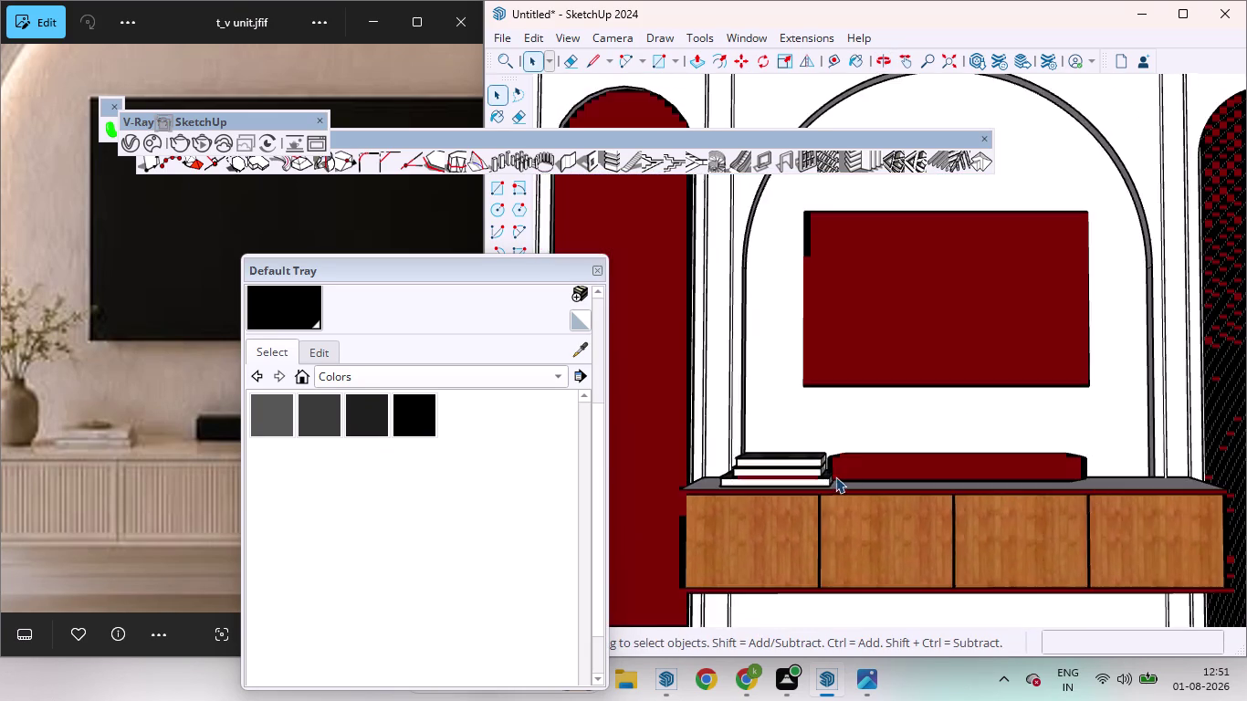
scroll(down, 3)
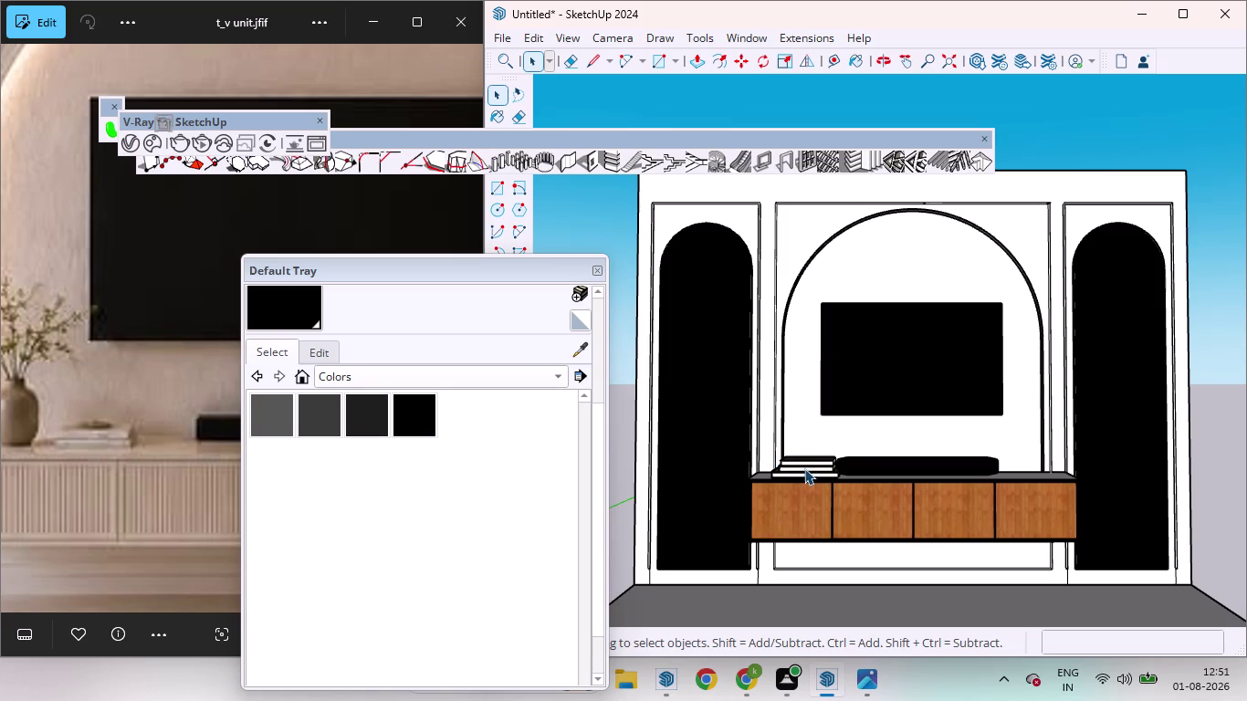
click(804, 468)
scroll(up, 3)
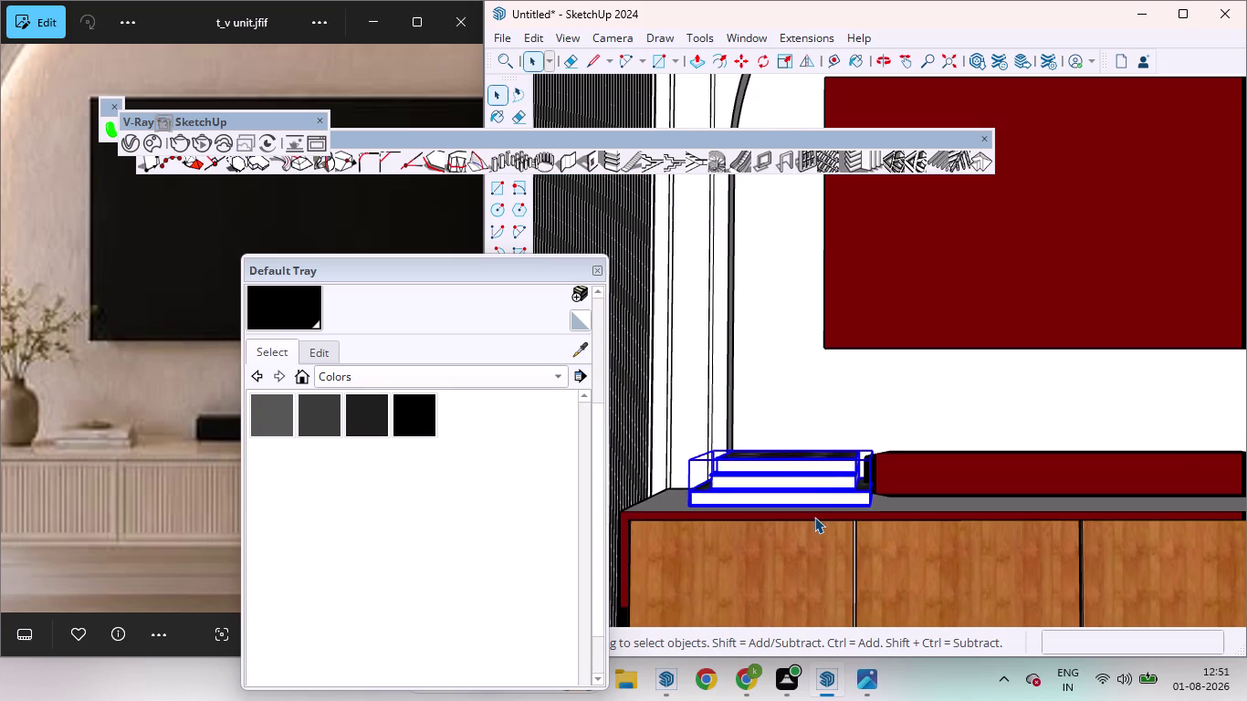
key(s)
scroll(up, 3)
scroll(down, 3)
scroll(up, 3)
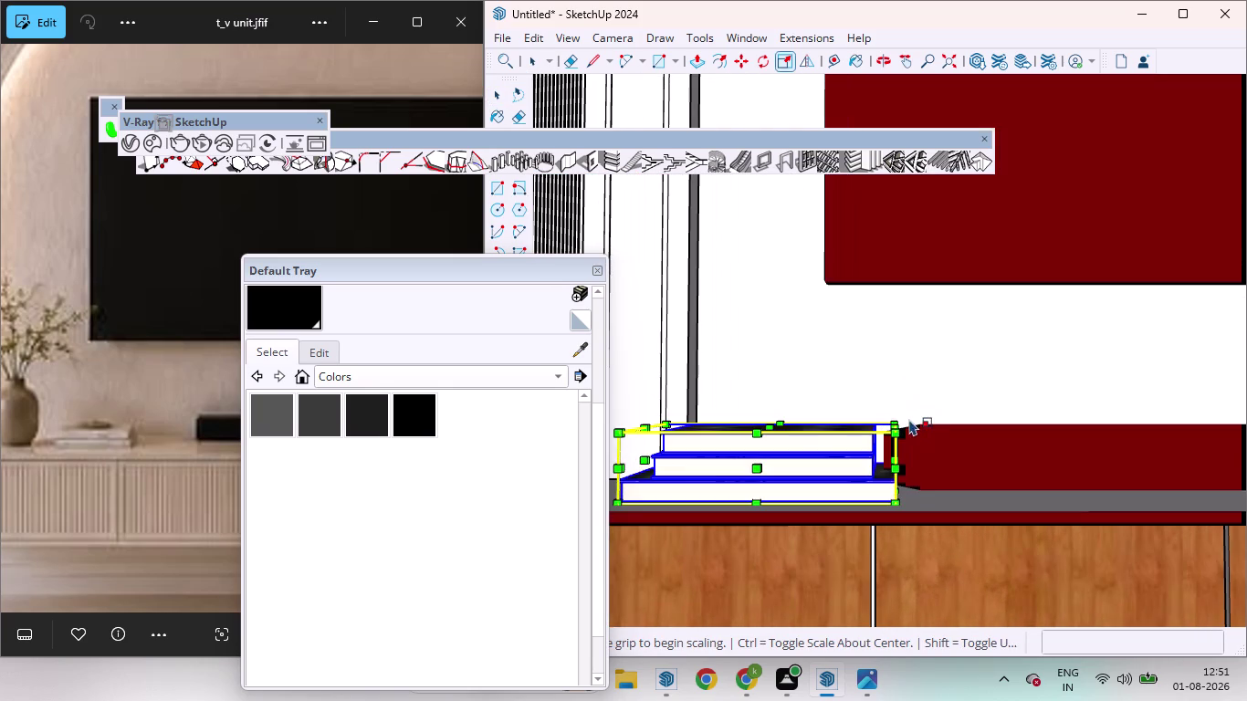
drag(891, 418, 862, 425)
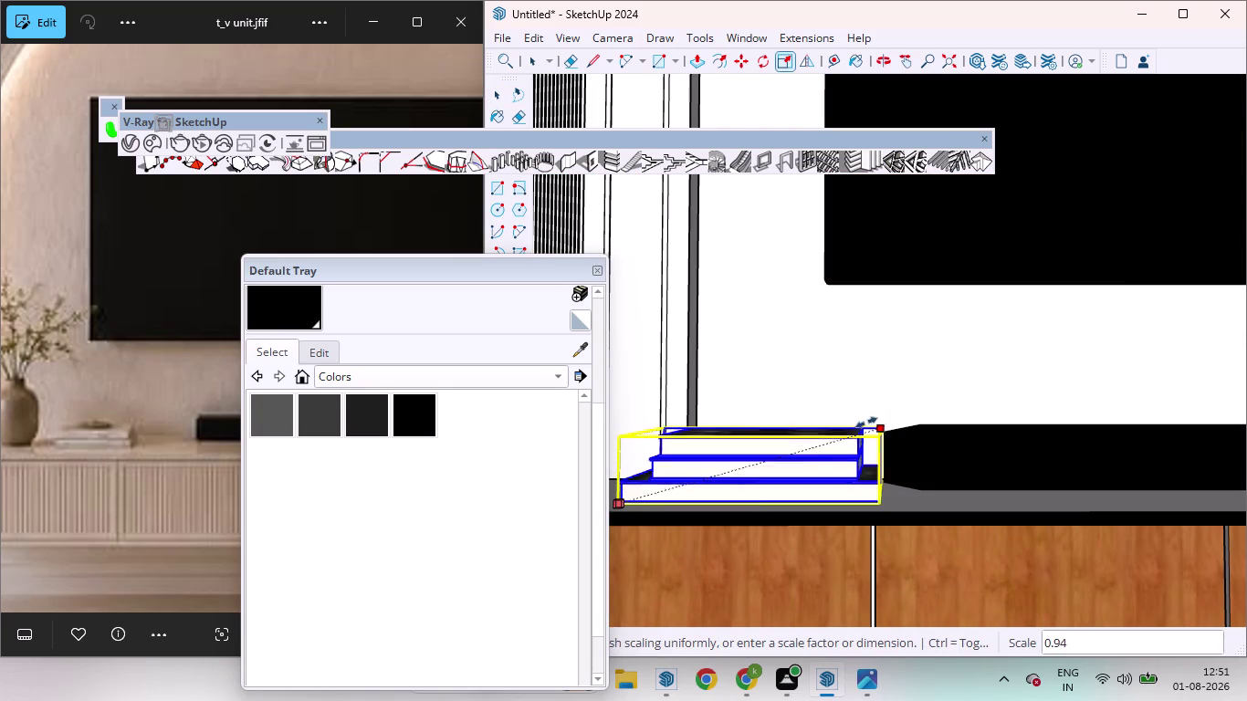
drag(862, 424, 822, 443)
key(space)
scroll(down, 3)
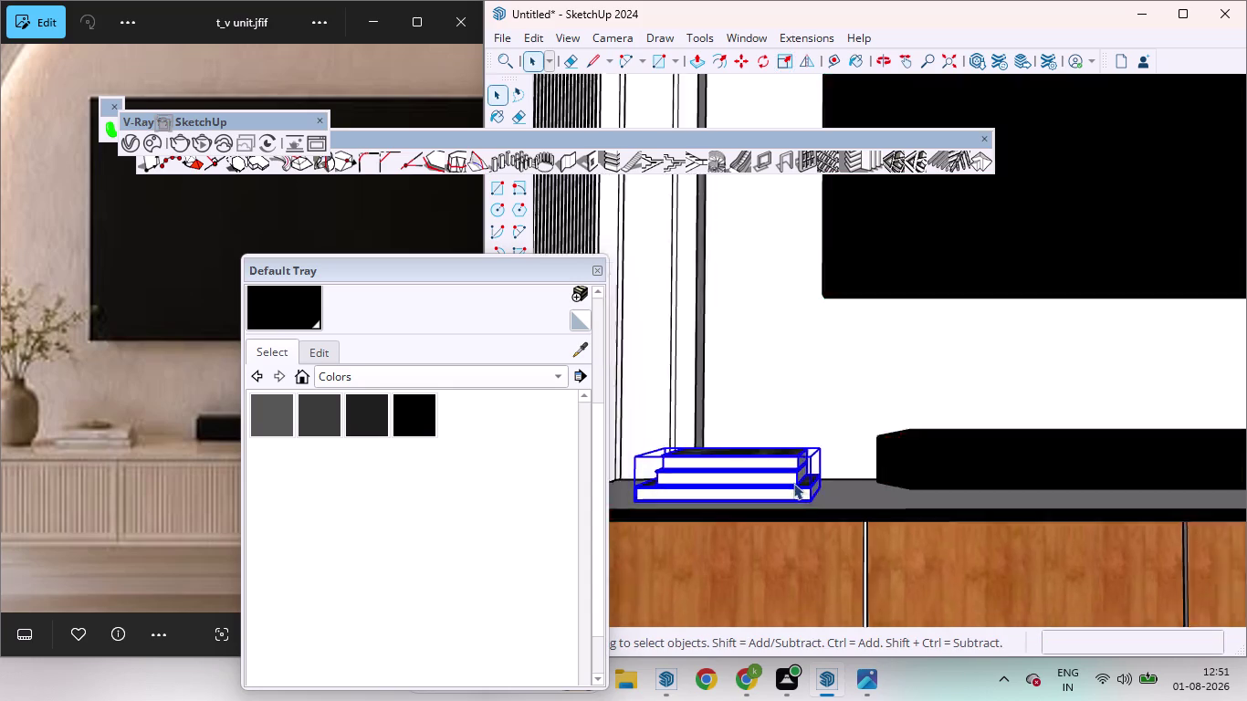
scroll(down, 3)
scroll(down, 3)
scroll(down, 3)
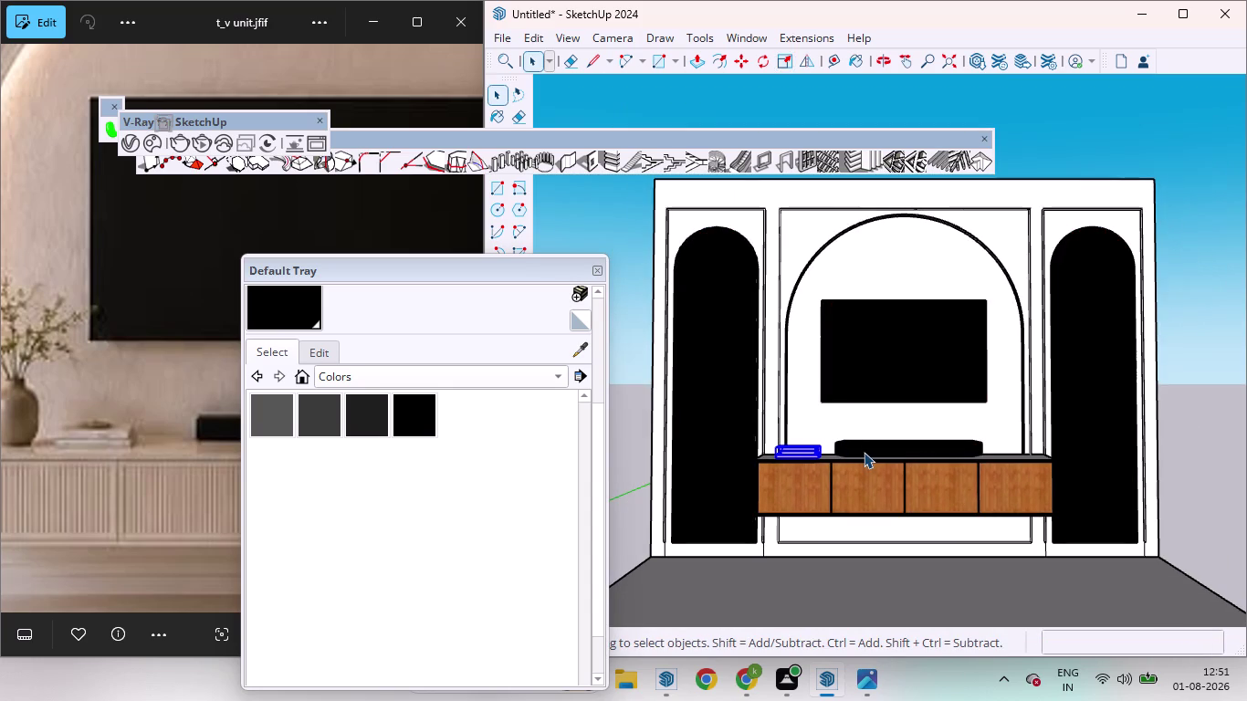